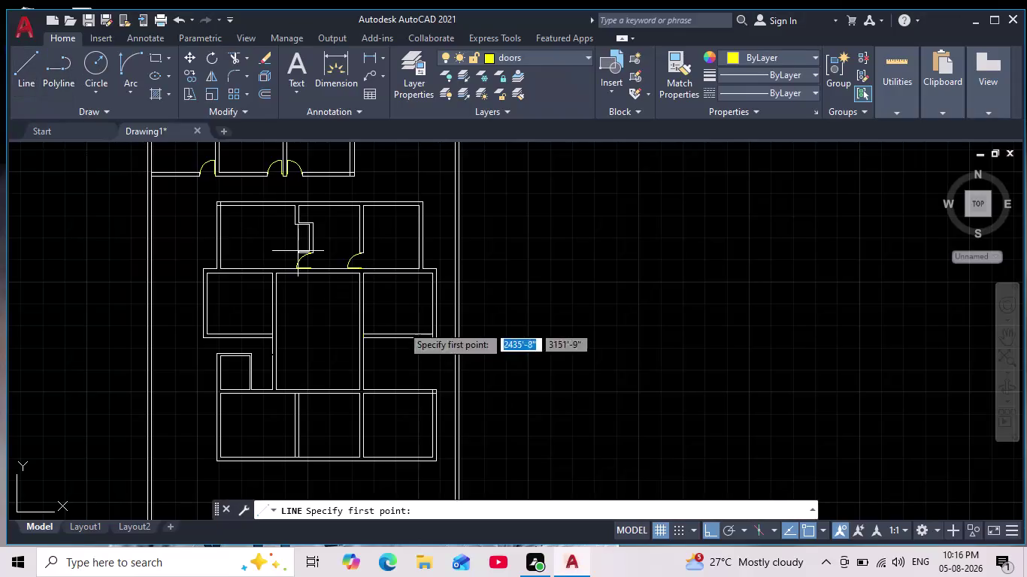
Start the yellow door leaf line at the wall edge with a length of 2.
scroll(up, 3)
middle_drag(266, 287, 318, 287)
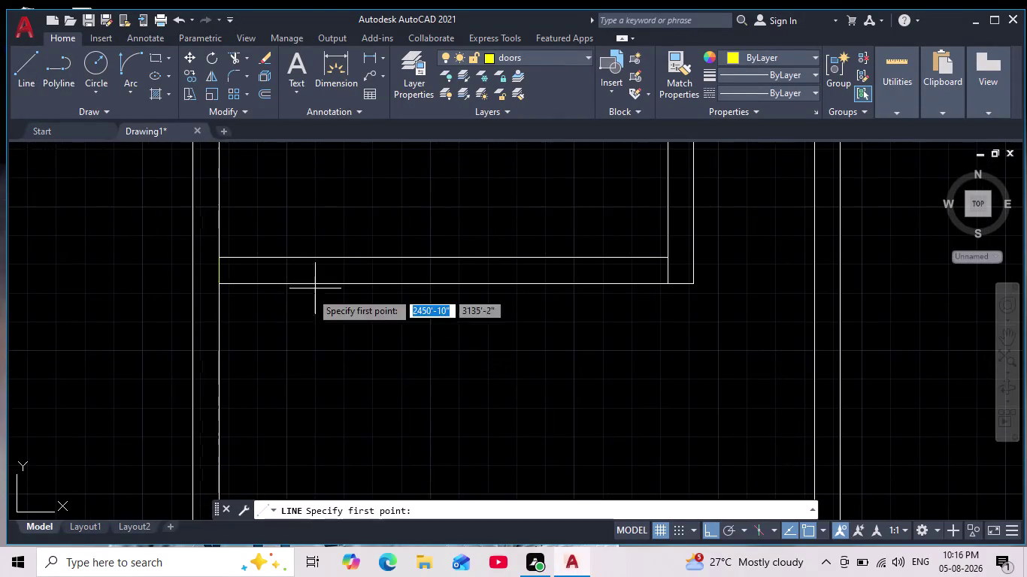
scroll(up, 3)
middle_drag(200, 272, 345, 344)
click(235, 271)
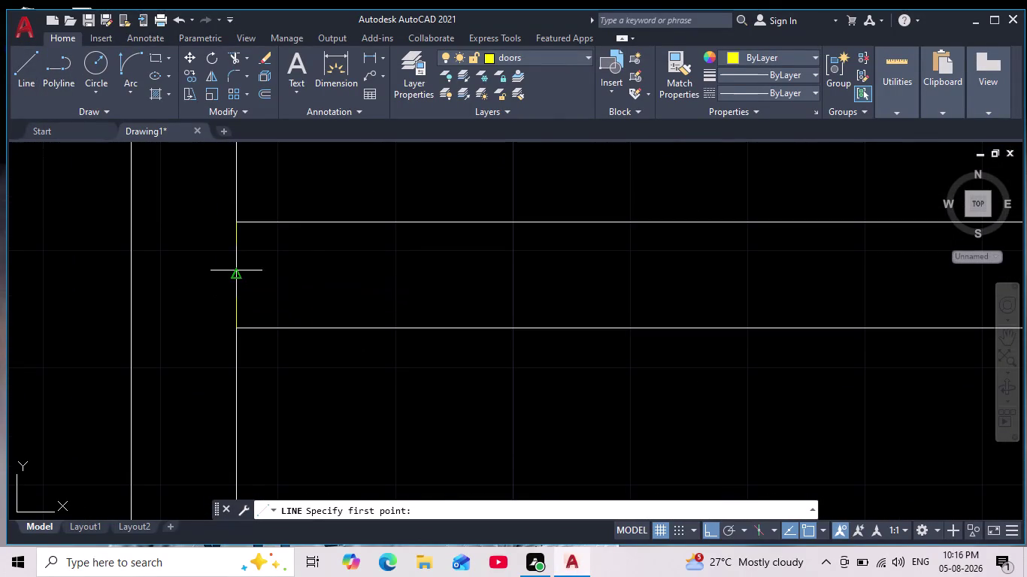
key(2)
key(Return)
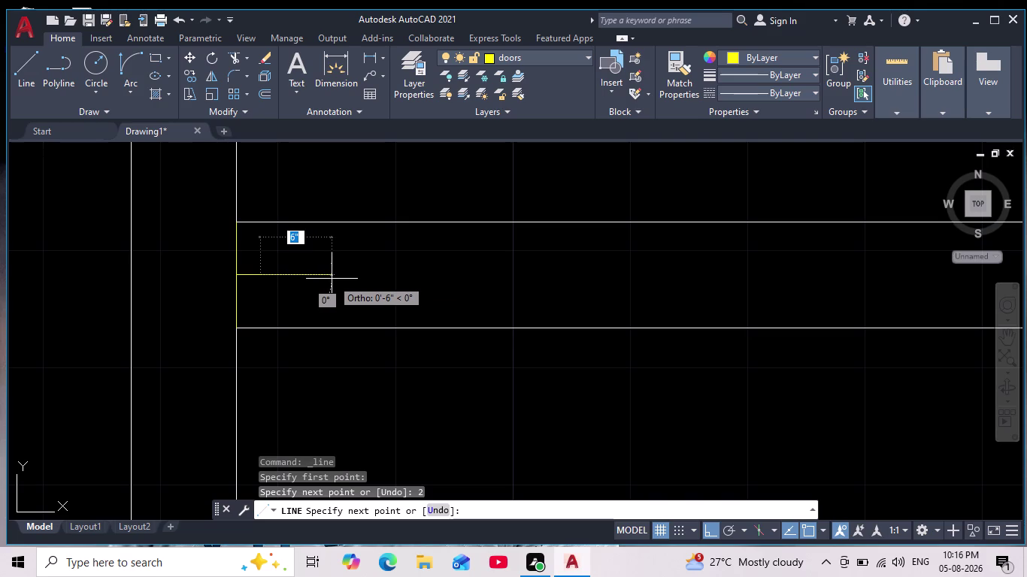
Continue the leaf line with lengths 2'8" and 2, then end the line.
scroll(down, 3)
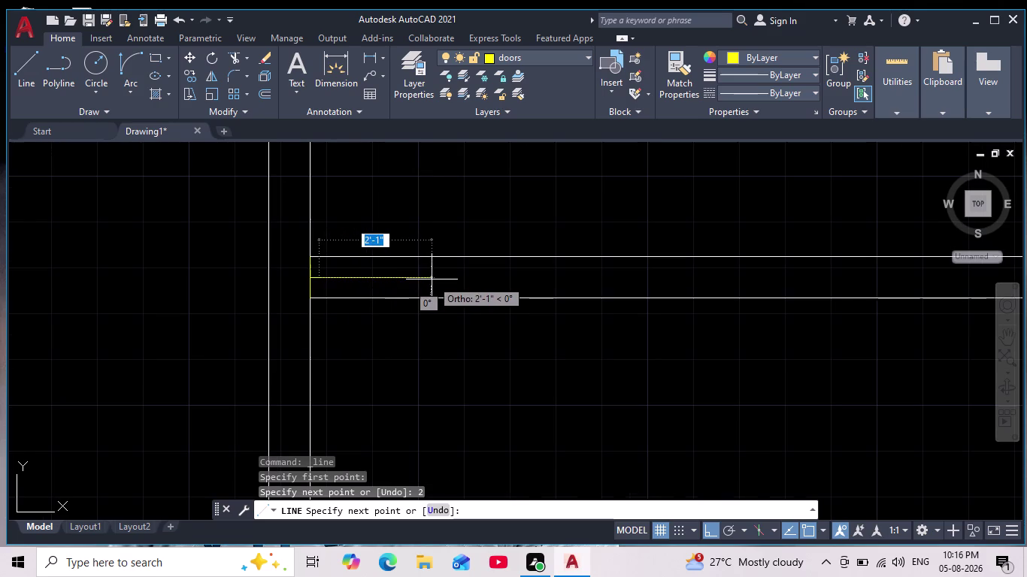
scroll(down, 3)
scroll(down, 3)
middle_drag(436, 286, 443, 318)
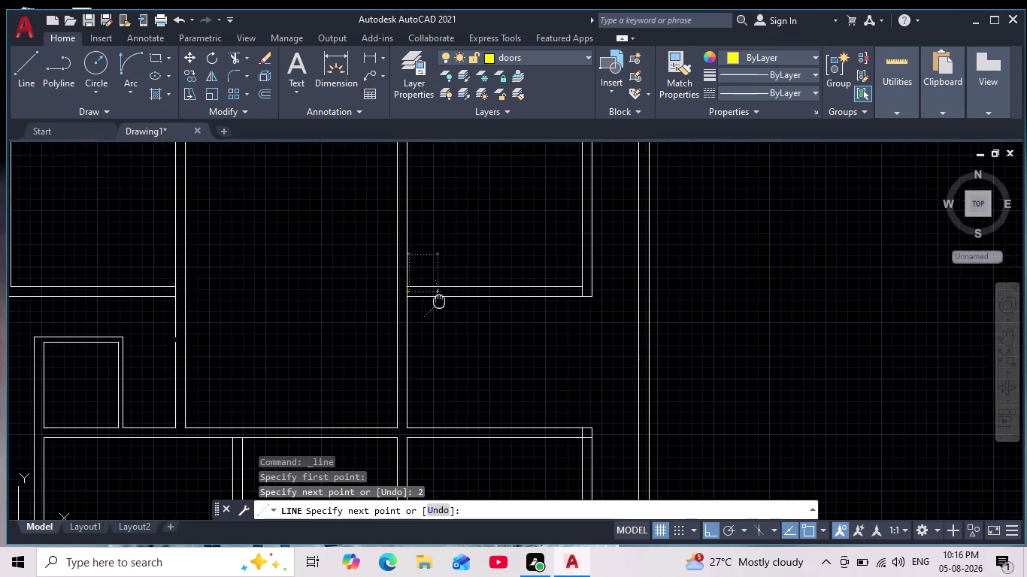
middle_drag(444, 318, 475, 373)
scroll(down, 3)
scroll(up, 3)
middle_drag(480, 367, 457, 340)
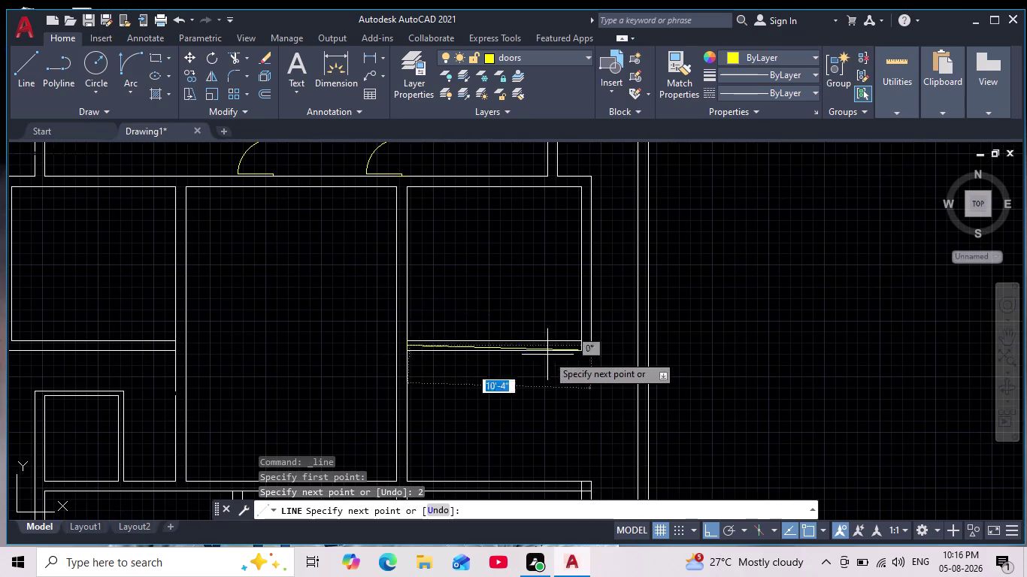
scroll(up, 3)
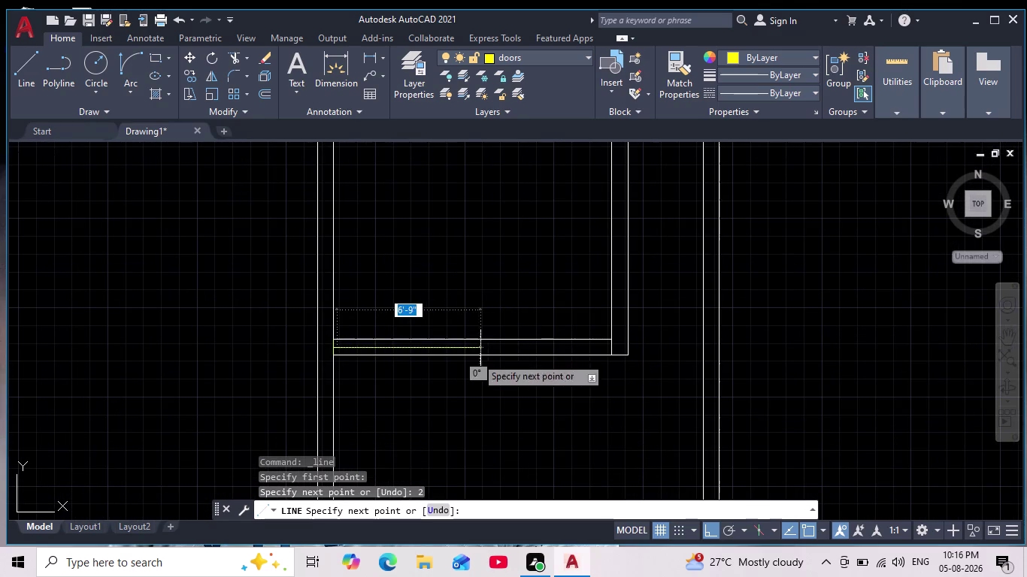
scroll(up, 3)
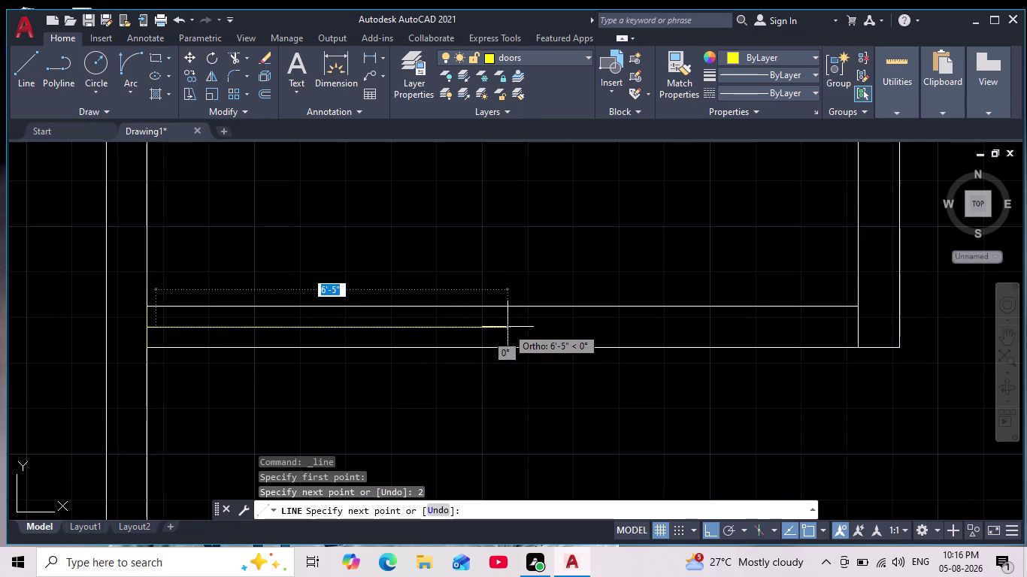
text(2)
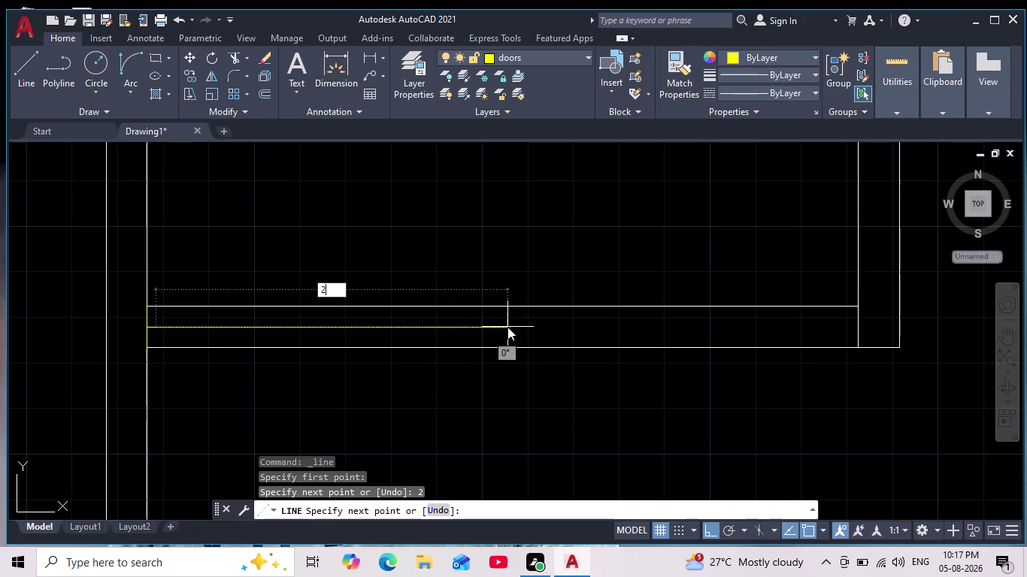
text('8")
key(Return)
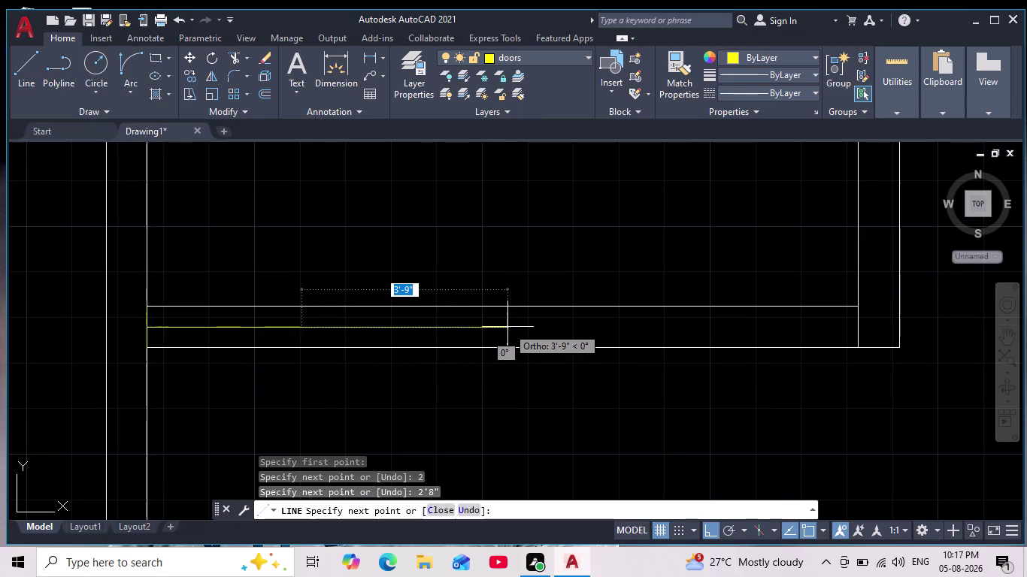
key(2)
key(Return)
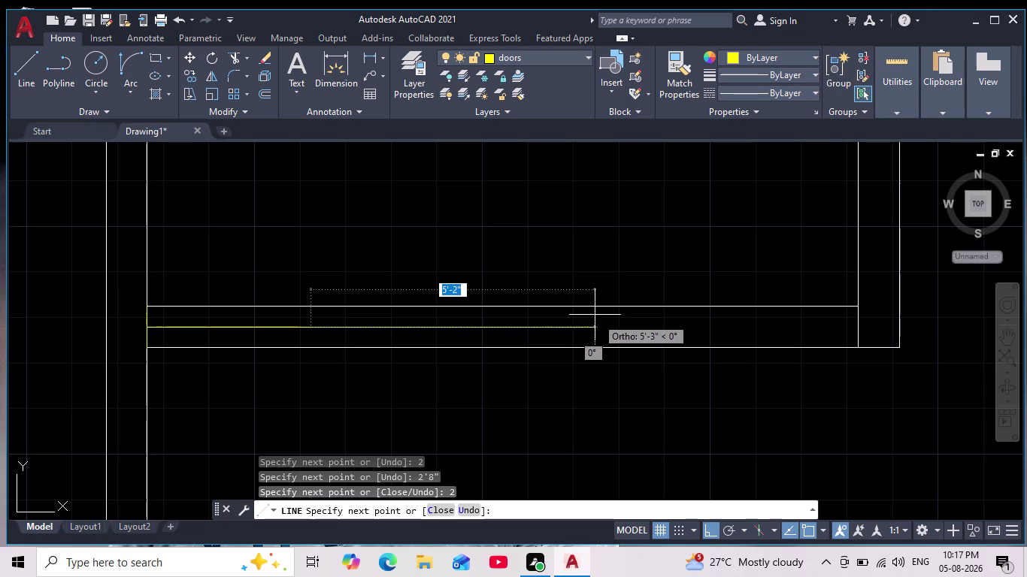
key(Escape)
scroll(up, 3)
middle_drag(218, 320, 392, 289)
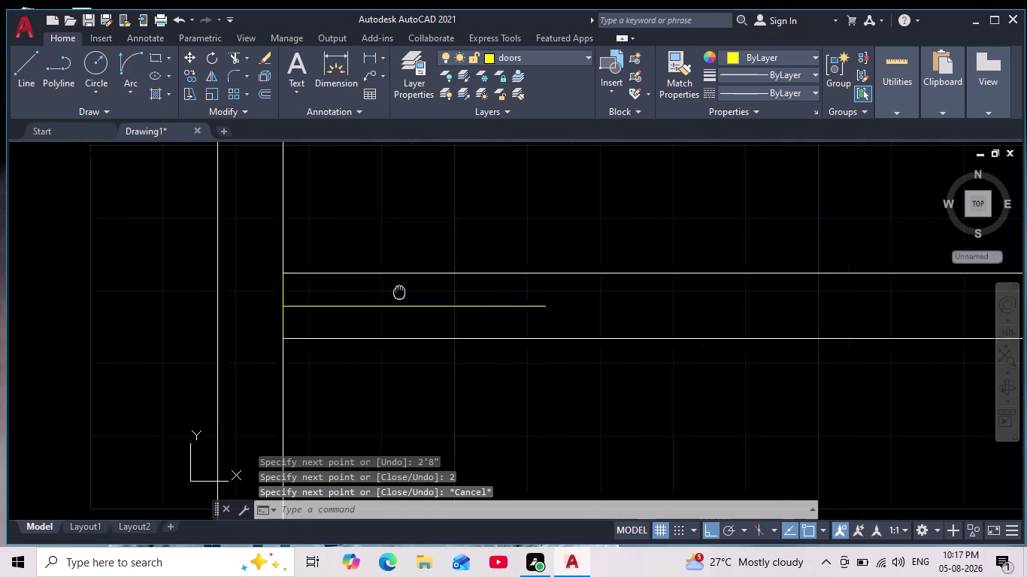
middle_drag(392, 289, 450, 303)
Rotate the door leaf line 90° about its left end so it stands upright.
click(439, 319)
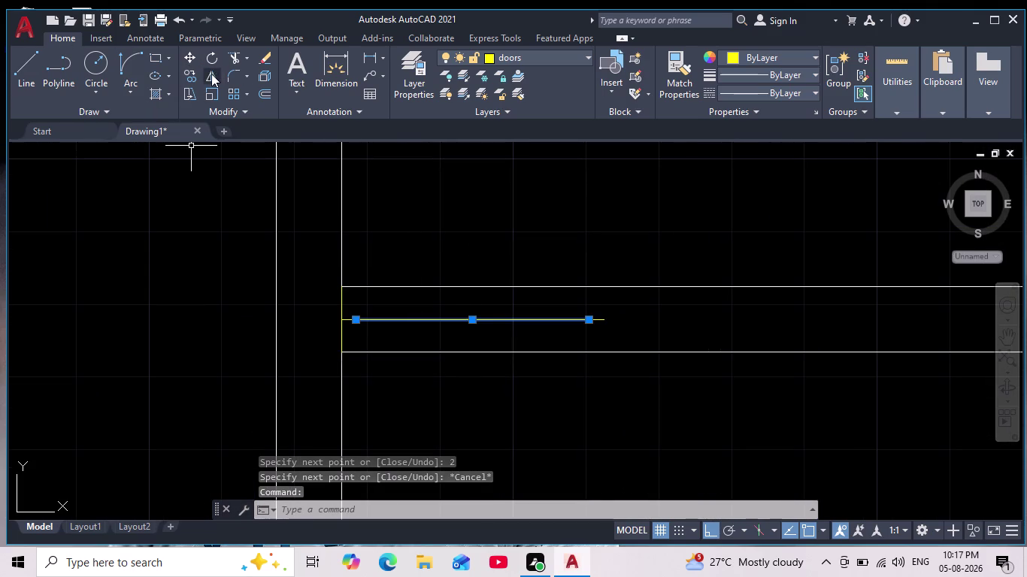
click(212, 50)
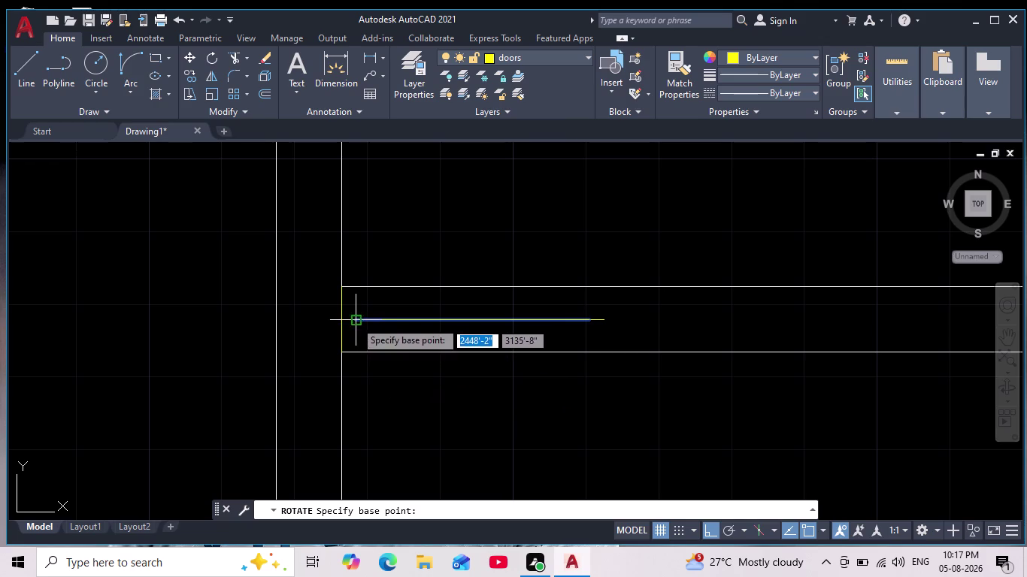
click(355, 321)
click(384, 206)
scroll(down, 3)
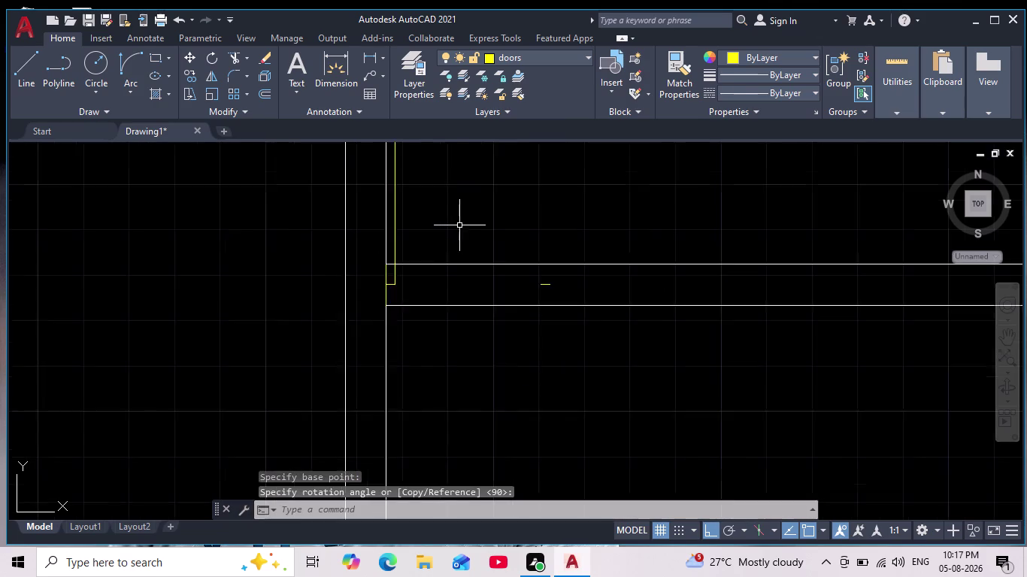
scroll(down, 3)
middle_drag(460, 234, 415, 288)
scroll(up, 3)
middle_drag(426, 286, 427, 324)
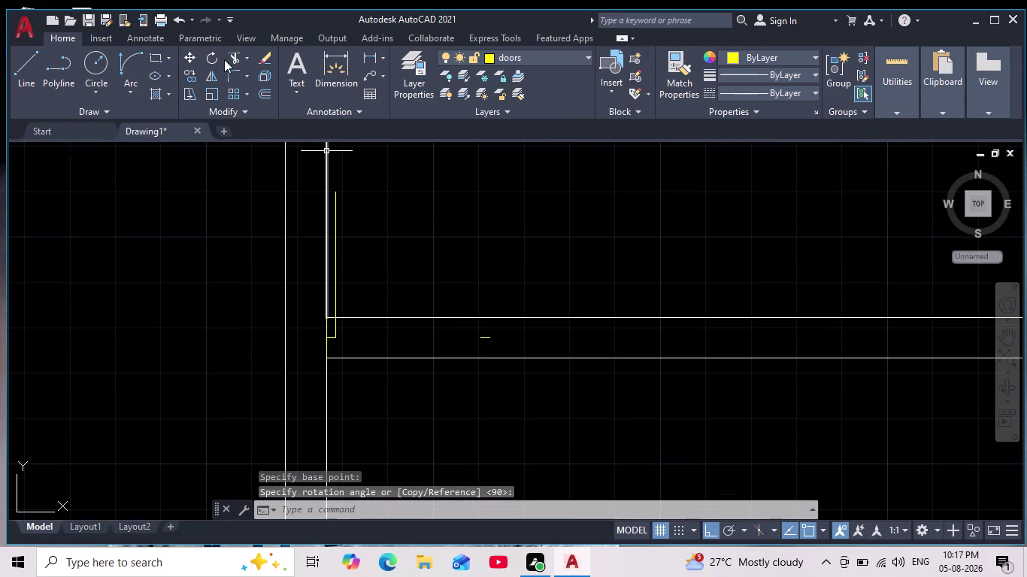
Draw the swing arc from the leaf top to the opening's far jamb.
click(129, 64)
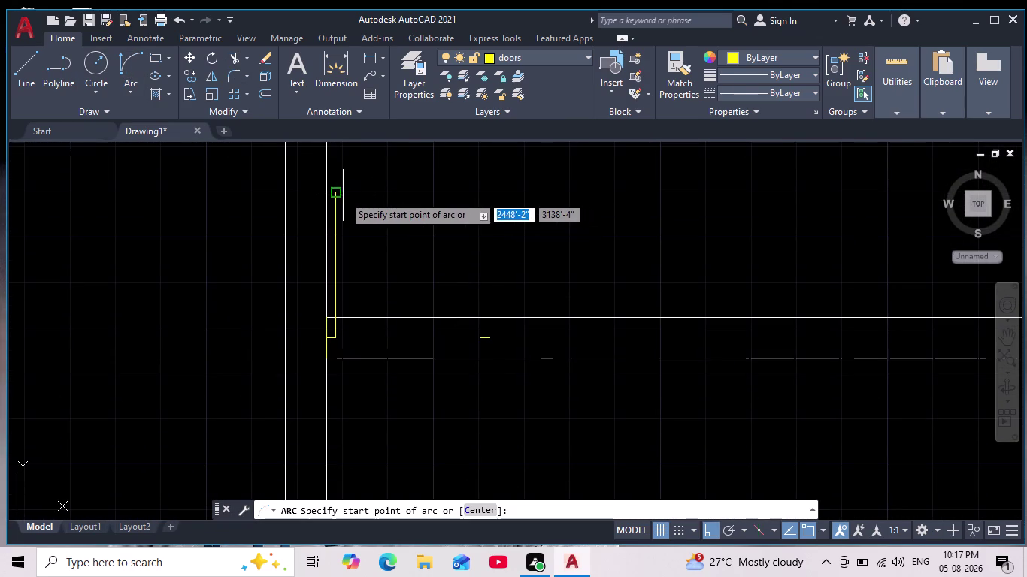
click(338, 193)
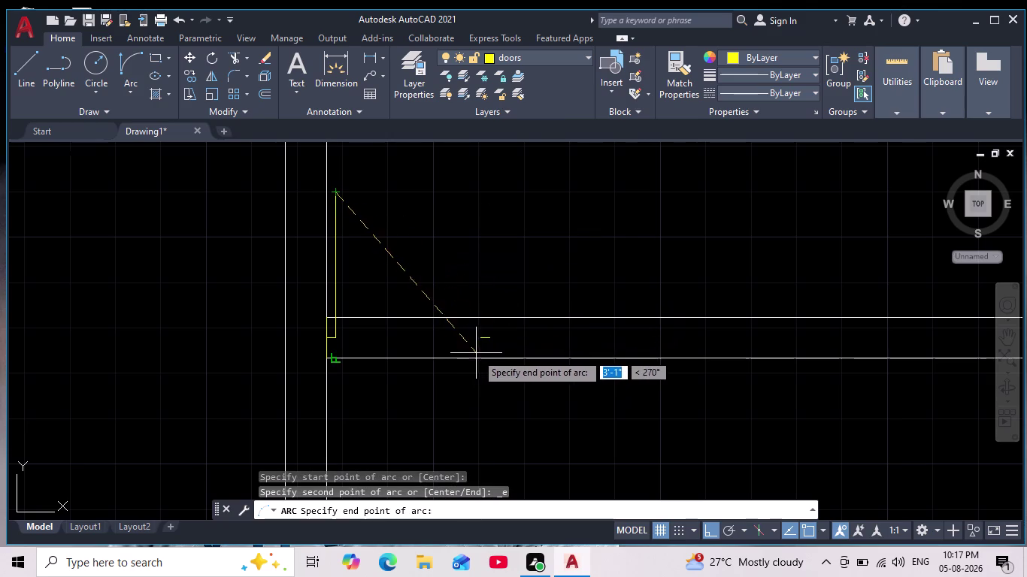
click(484, 339)
click(541, 268)
scroll(down, 3)
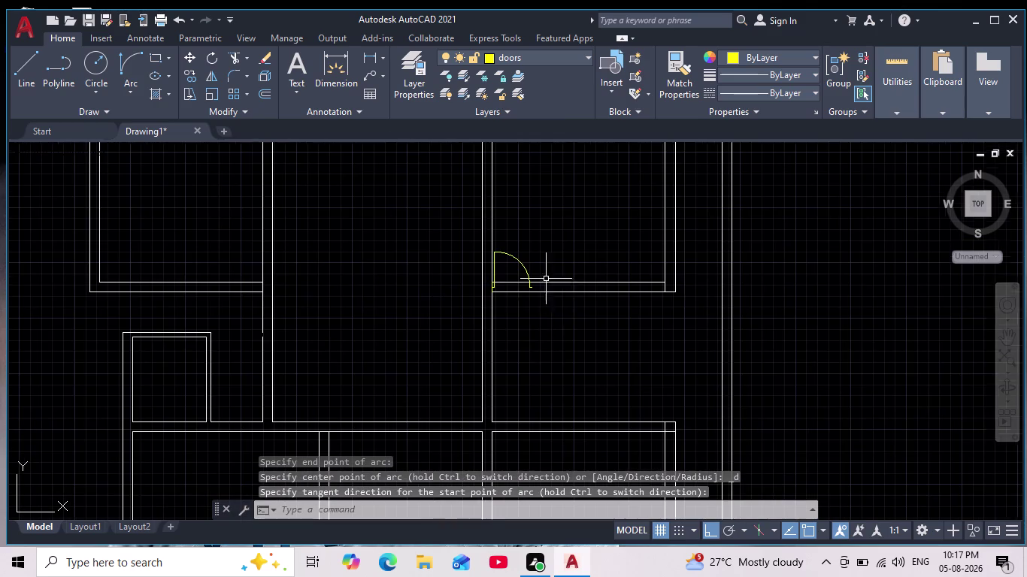
middle_drag(526, 314, 480, 325)
scroll(up, 3)
middle_drag(480, 319, 478, 331)
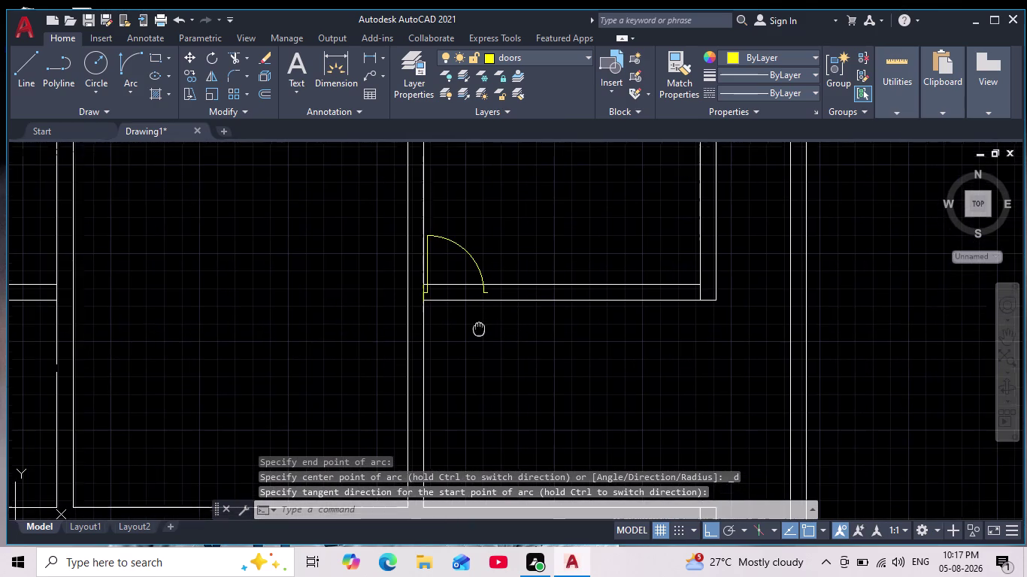
middle_drag(478, 331, 475, 342)
scroll(down, 3)
key(Escape)
key(Escape)
scroll(up, 3)
middle_drag(485, 328, 482, 333)
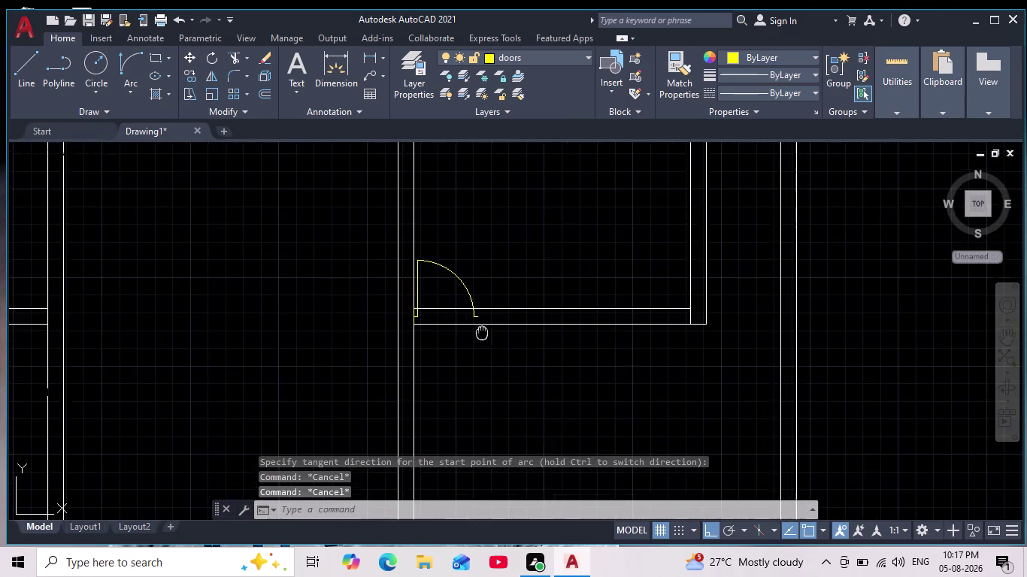
middle_drag(482, 333, 467, 353)
Make layer 0 current and draw a jamb line across the wall at the arc's end.
click(34, 65)
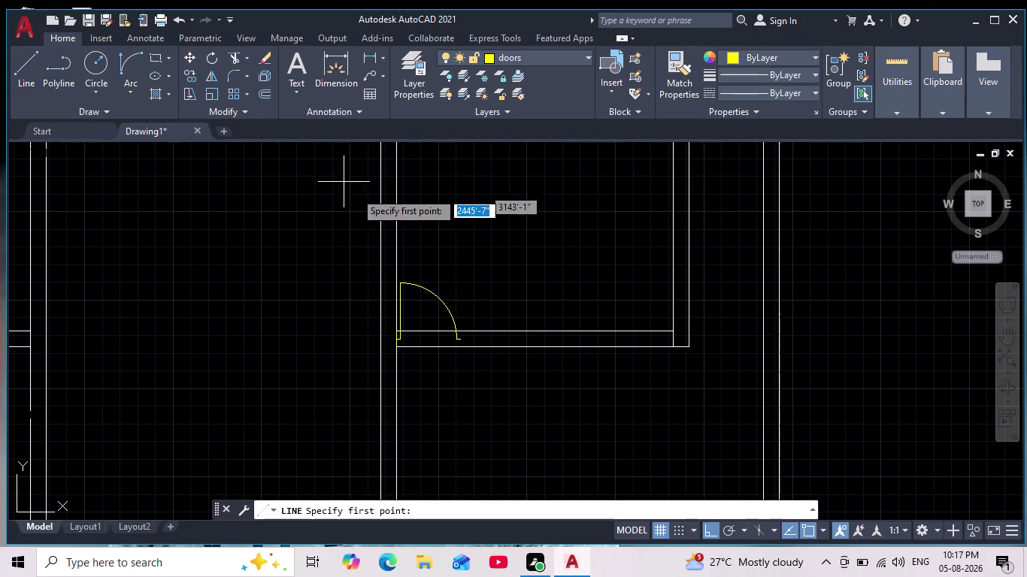
click(533, 56)
click(520, 77)
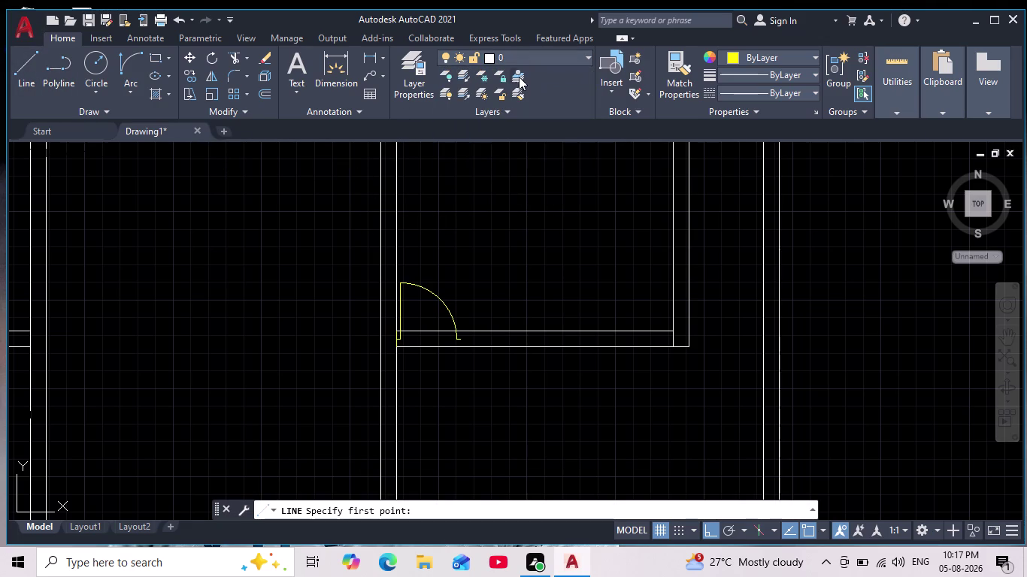
drag(22, 66, 30, 70)
scroll(up, 3)
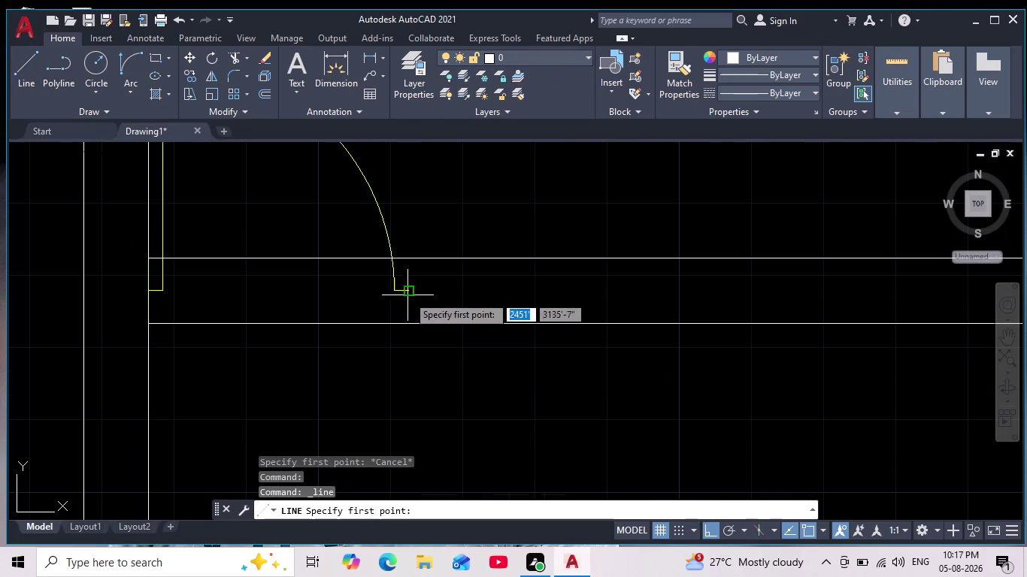
click(411, 261)
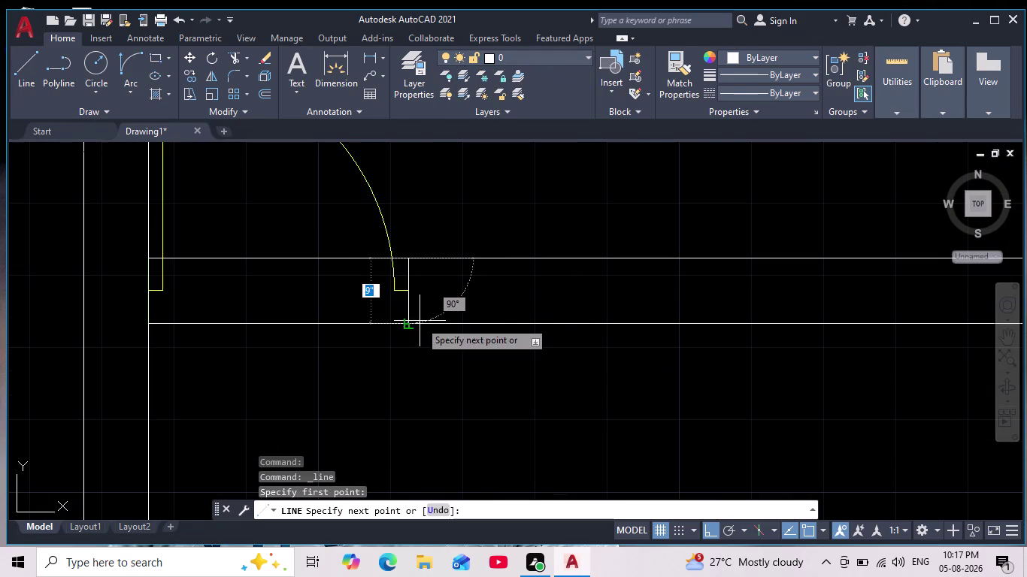
click(414, 322)
key(space)
scroll(down, 3)
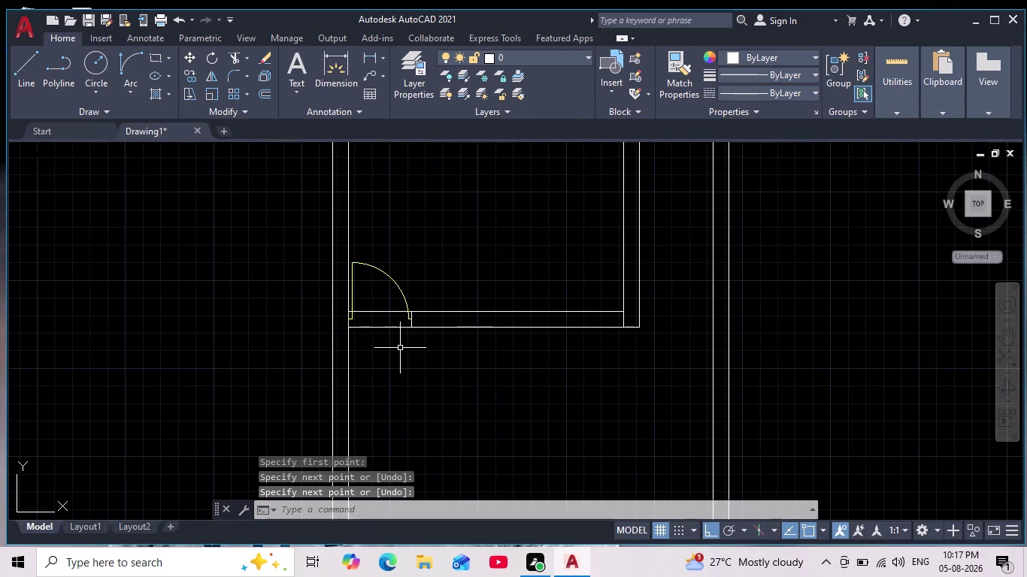
middle_drag(404, 349, 438, 341)
Trim away the wall lines inside the door opening.
click(230, 60)
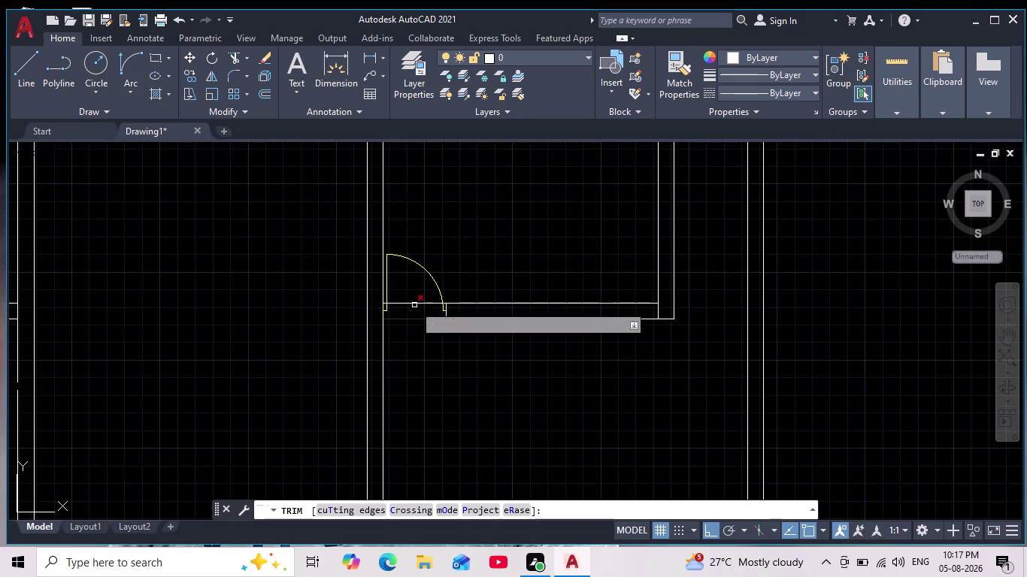
drag(409, 297, 414, 343)
scroll(up, 3)
scroll(up, 3)
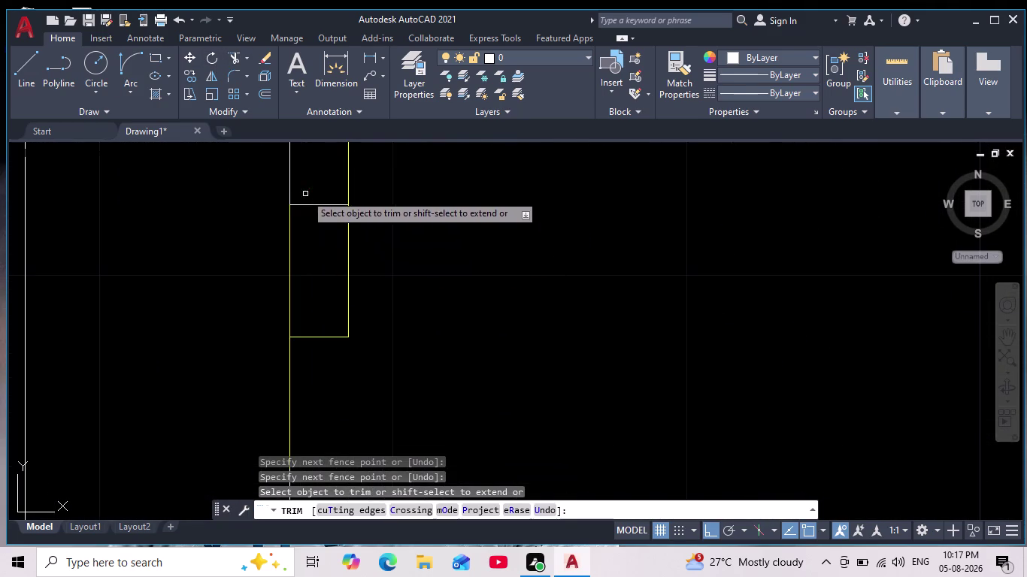
drag(306, 193, 315, 232)
scroll(down, 3)
scroll(up, 3)
middle_drag(411, 237, 410, 344)
scroll(up, 3)
drag(383, 222, 375, 289)
scroll(down, 3)
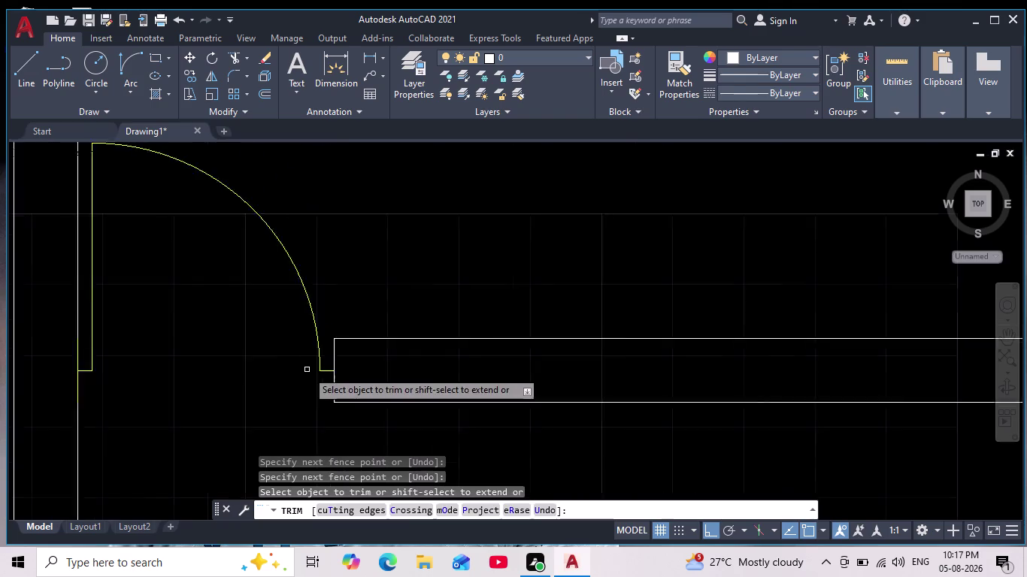
scroll(down, 3)
key(Escape)
key(Escape)
scroll(down, 3)
middle_drag(379, 345, 421, 336)
middle_drag(391, 372, 471, 351)
scroll(down, 3)
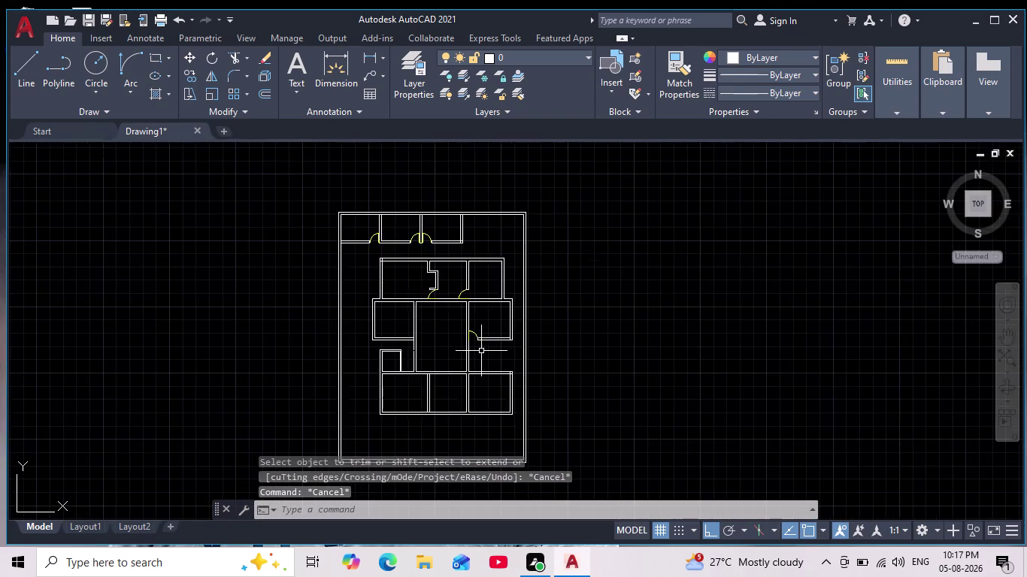
Draw a short vertical guide line at the right-hand room's door opening.
scroll(up, 3)
middle_drag(480, 351, 451, 362)
scroll(up, 3)
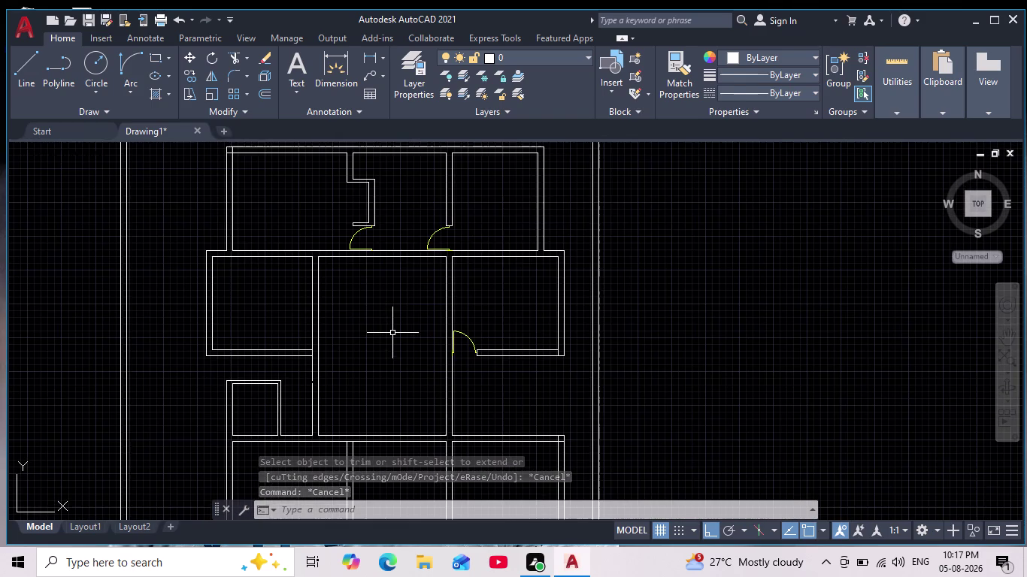
middle_drag(388, 330, 380, 302)
scroll(down, 3)
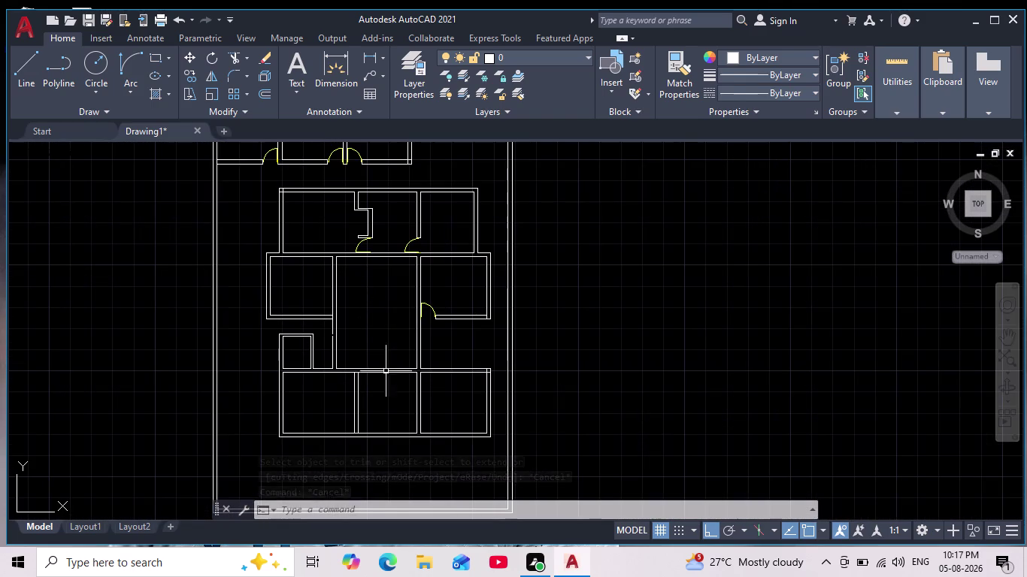
middle_drag(396, 395, 391, 390)
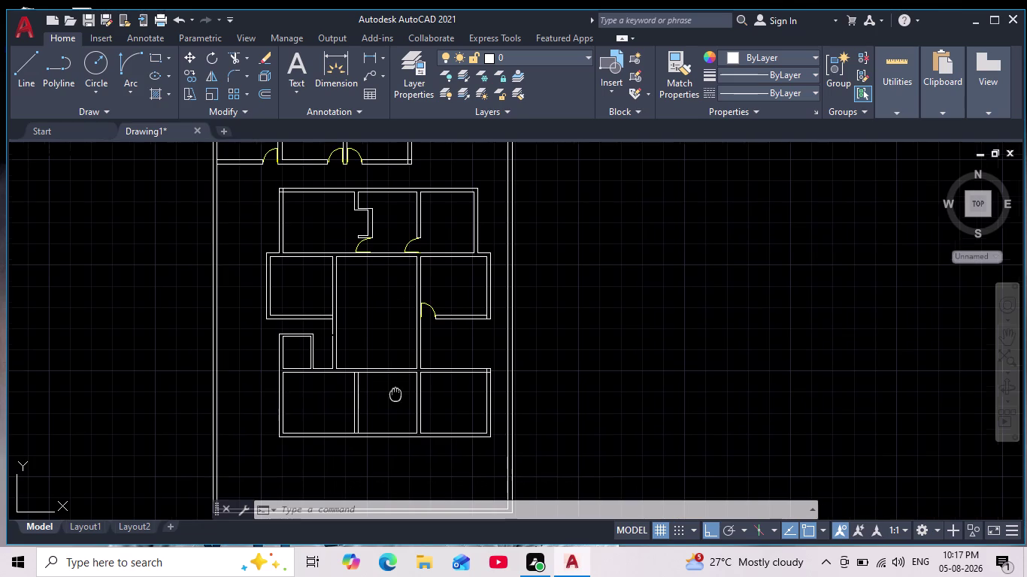
middle_drag(391, 390, 385, 380)
scroll(up, 3)
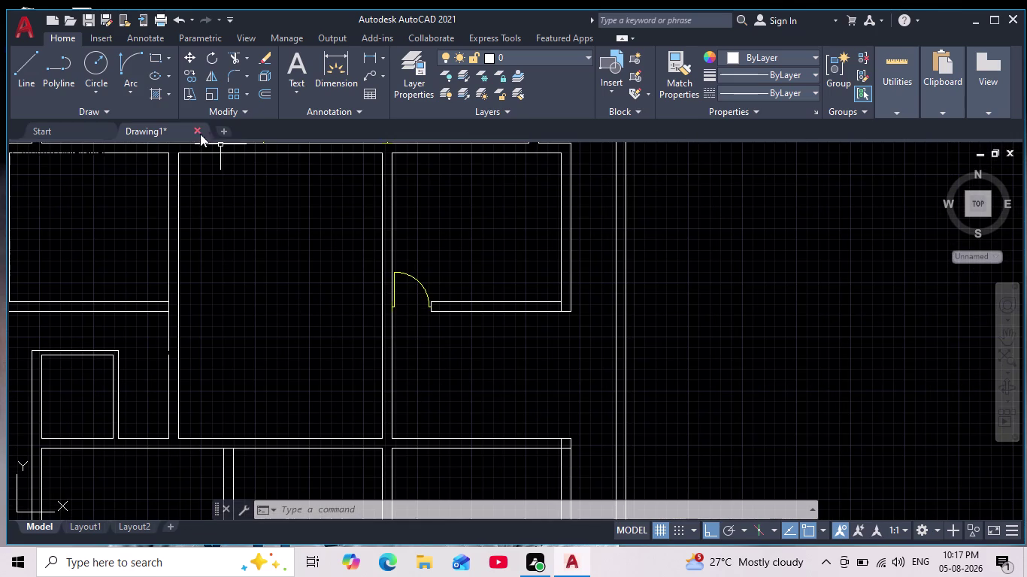
drag(25, 70, 34, 70)
middle_drag(452, 387, 423, 282)
scroll(up, 3)
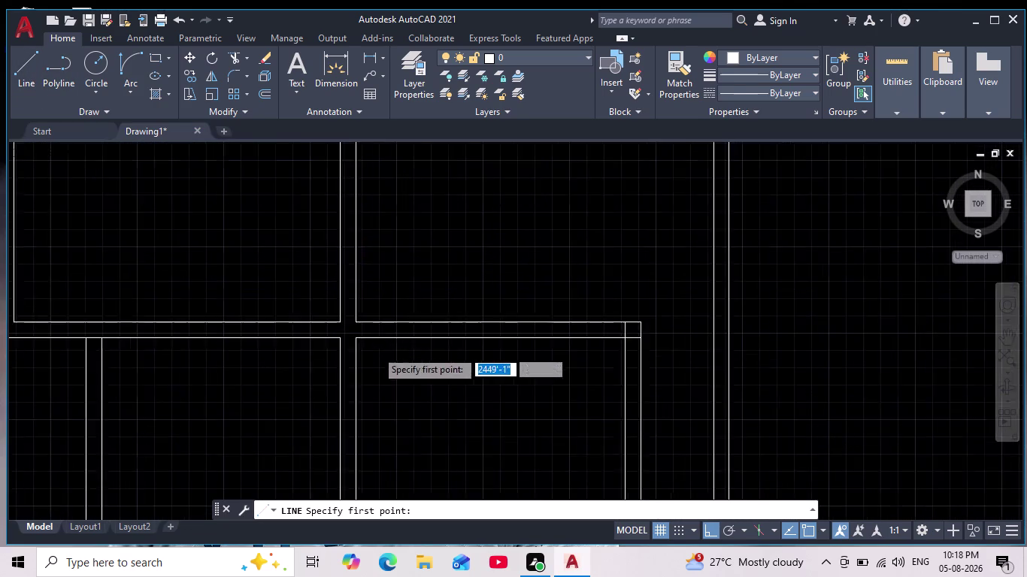
scroll(up, 3)
click(324, 283)
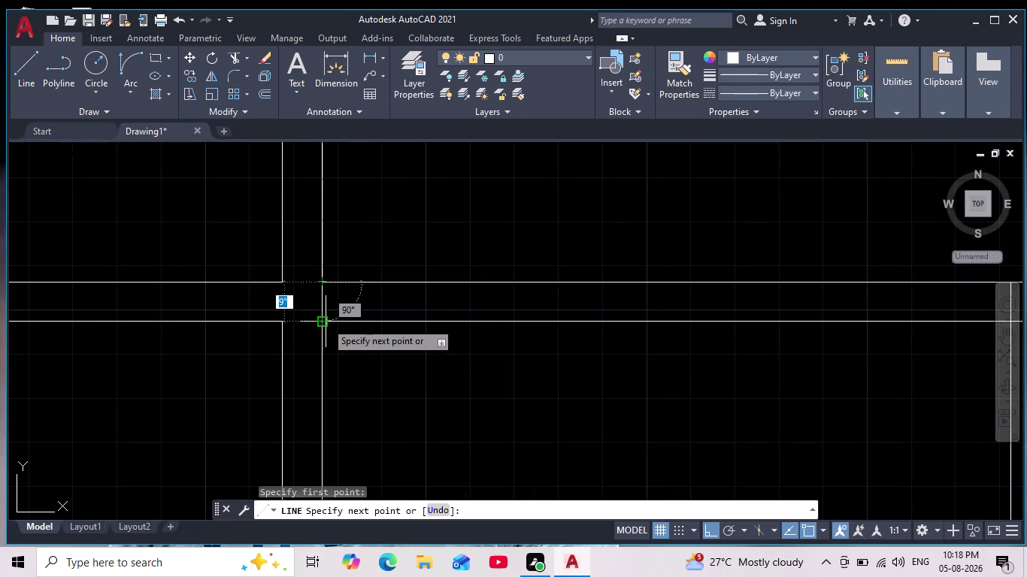
click(326, 322)
key(space)
Window-select the door leaf and swing arc.
scroll(down, 3)
middle_drag(347, 320, 350, 361)
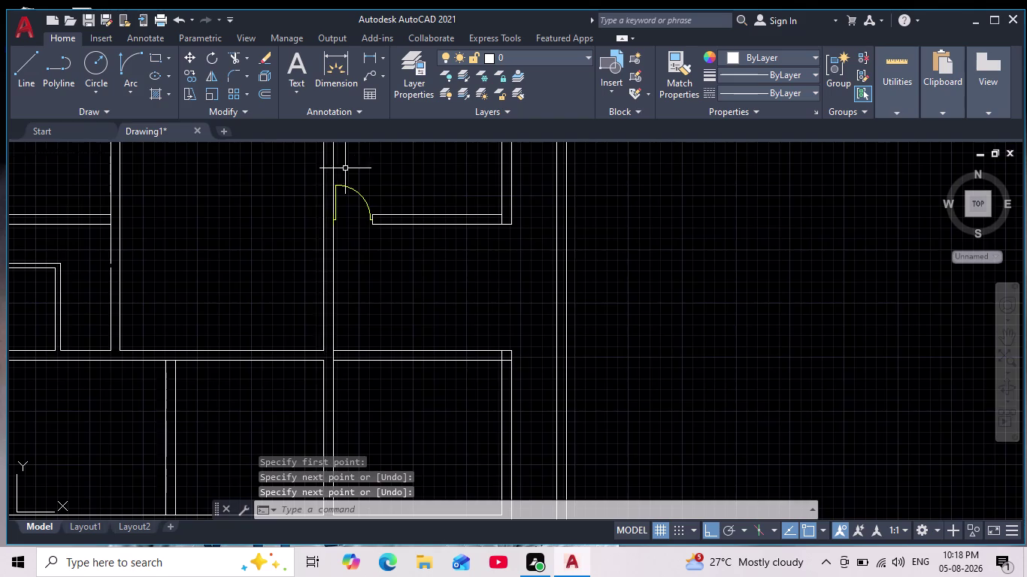
scroll(up, 3)
middle_drag(325, 197, 329, 221)
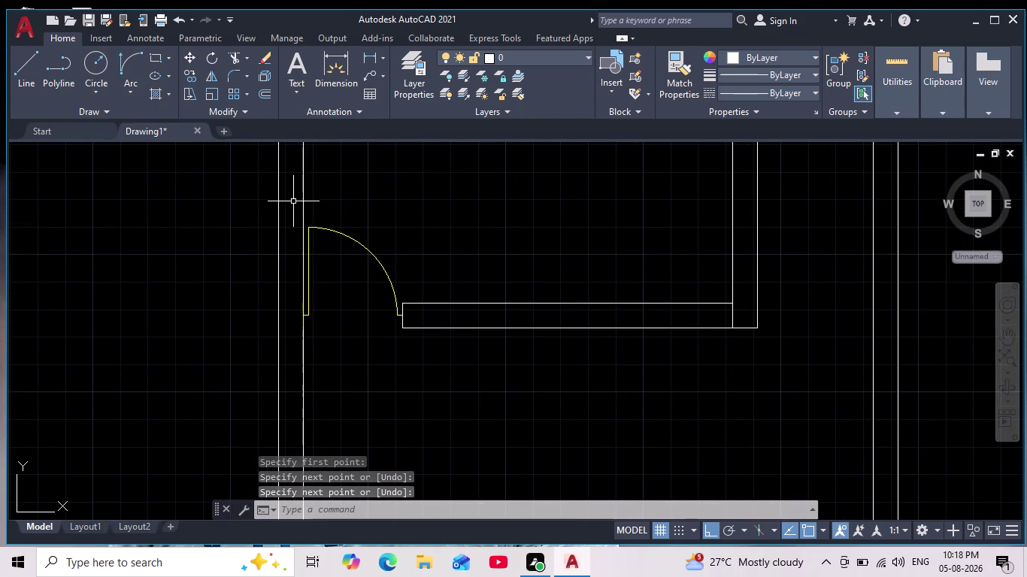
click(293, 201)
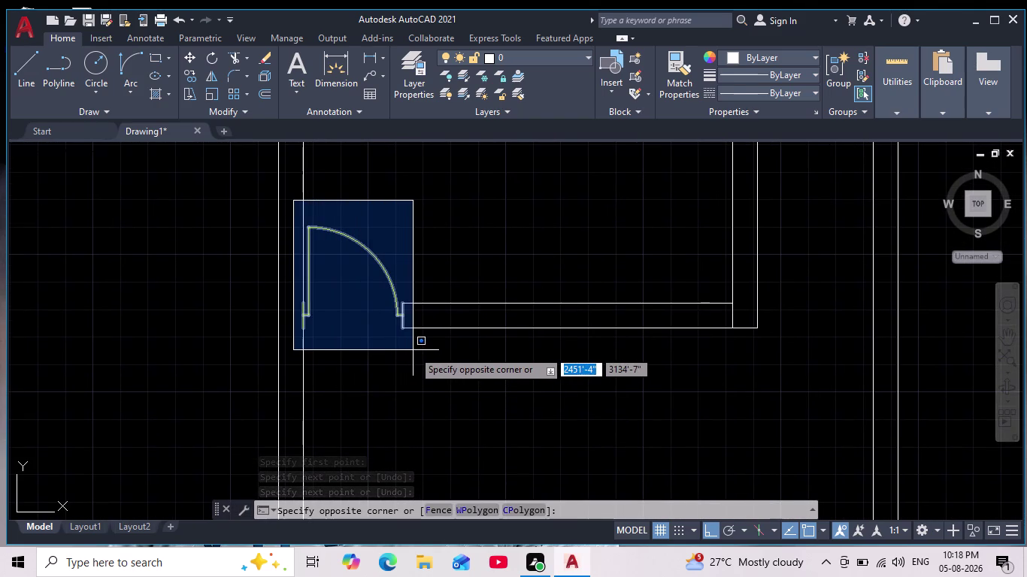
click(413, 349)
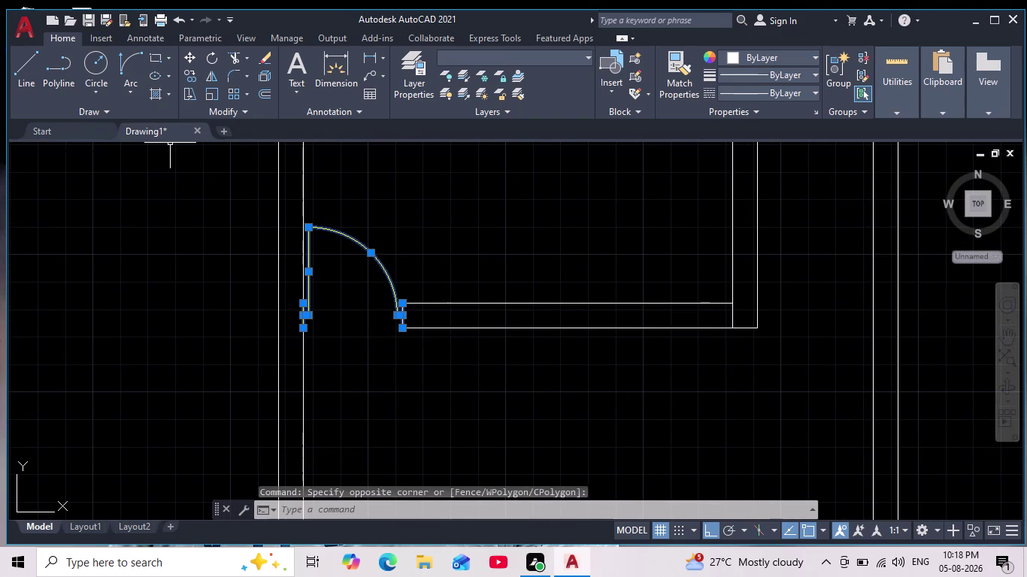
scroll(down, 3)
middle_drag(183, 175, 335, 238)
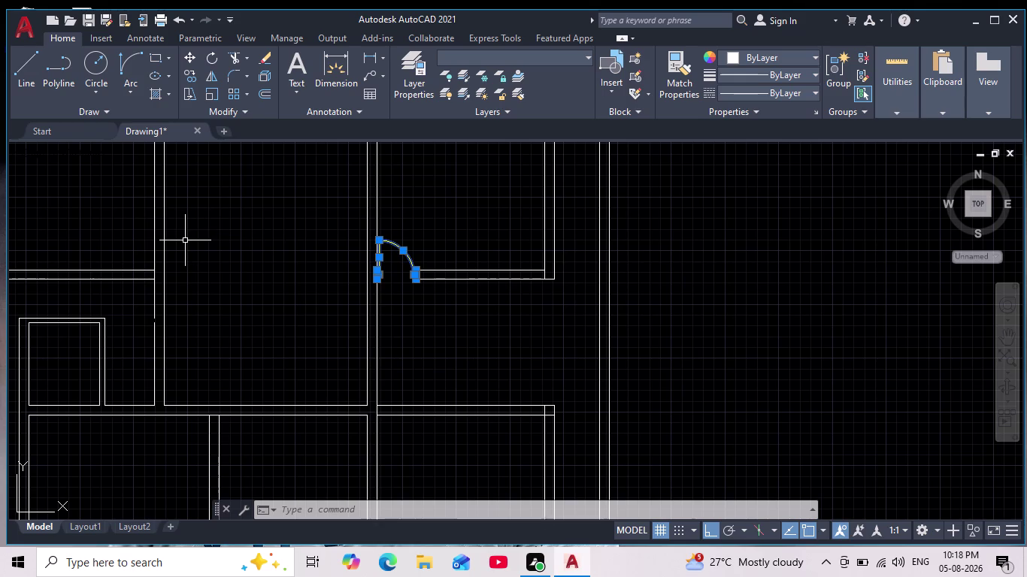
scroll(up, 3)
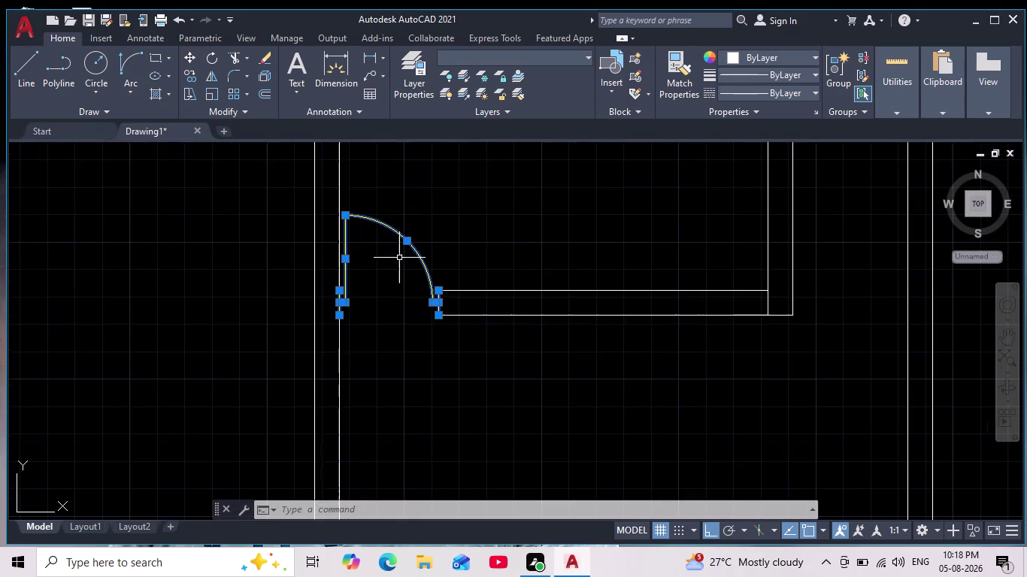
scroll(up, 3)
scroll(up, 3)
scroll(down, 3)
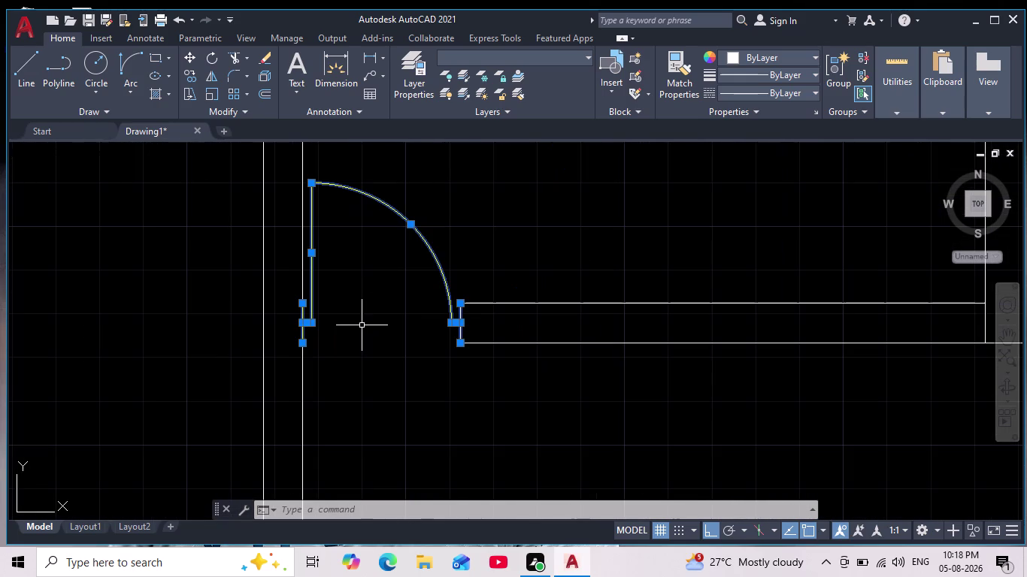
key(Escape)
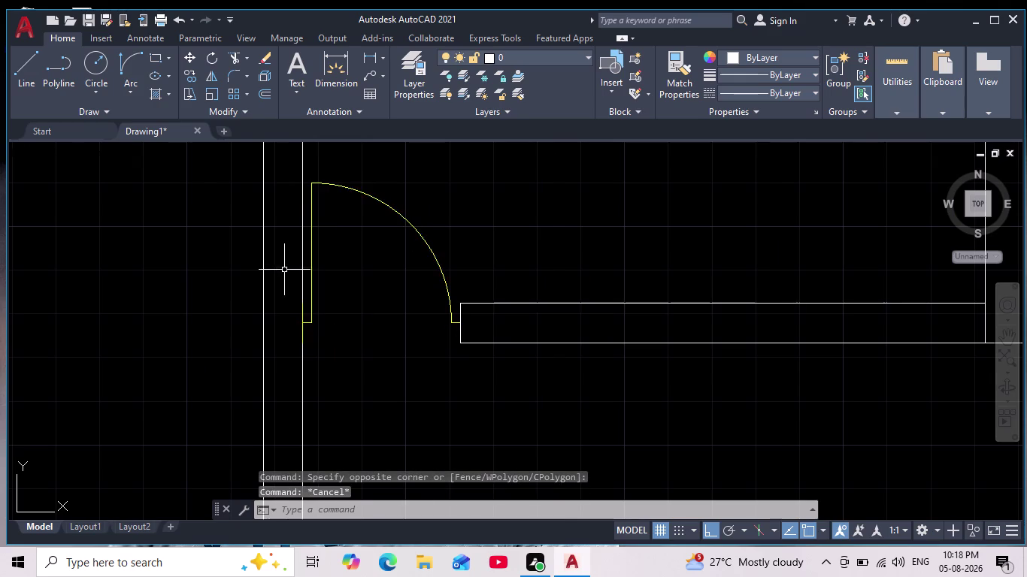
scroll(down, 3)
click(210, 190)
click(419, 336)
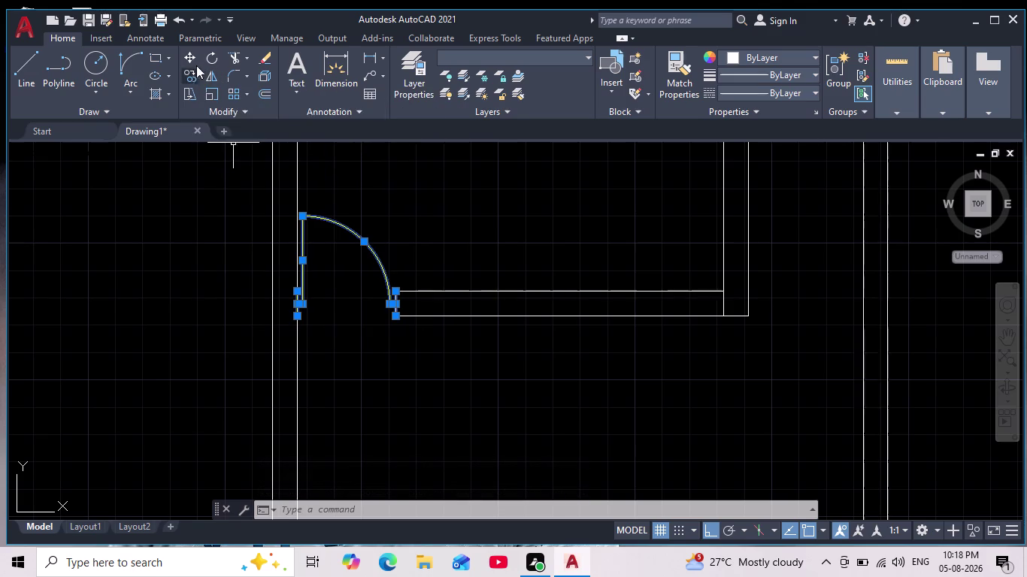
Mirror the door leaf and arc across a two-point axis, keeping the original.
click(211, 78)
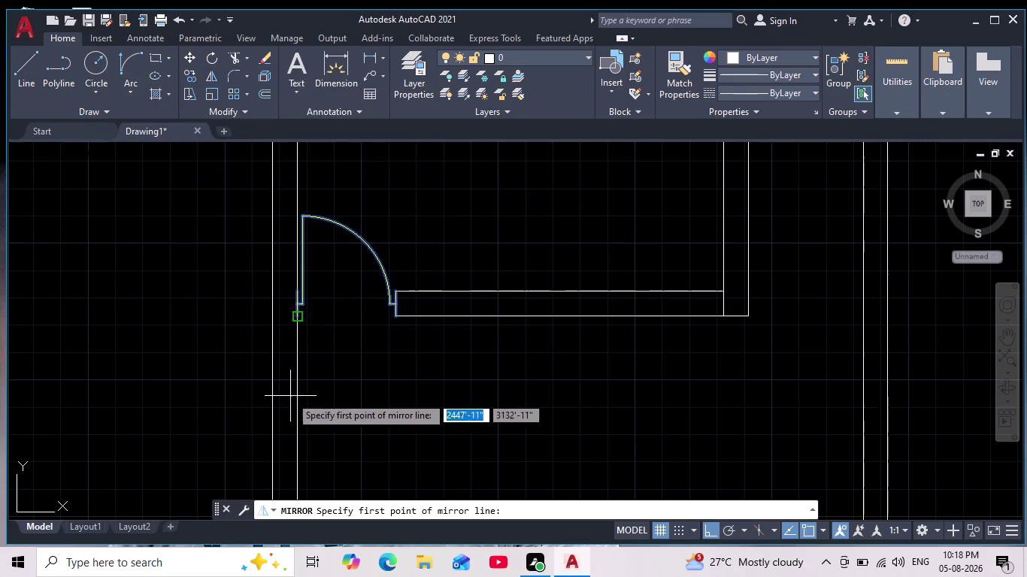
drag(231, 406, 343, 396)
click(552, 371)
scroll(down, 3)
middle_drag(553, 379, 551, 379)
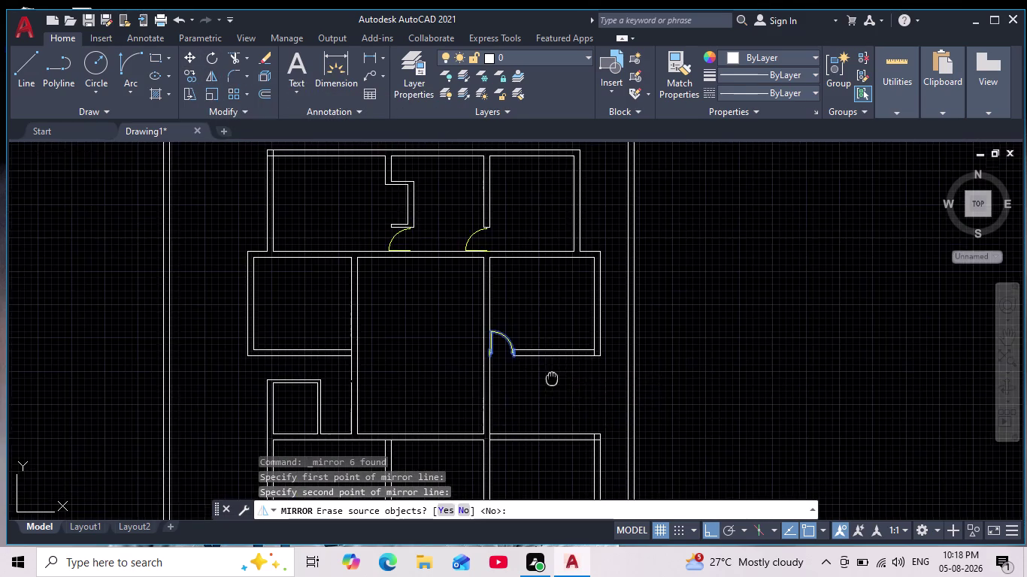
middle_drag(551, 379, 501, 309)
scroll(up, 3)
key(Return)
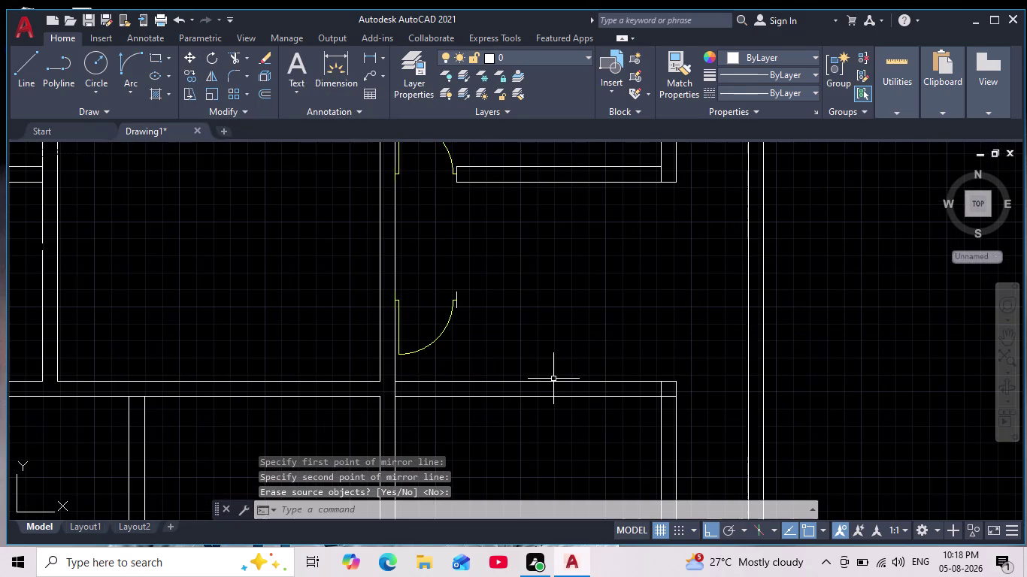
Select the flipped door copy and begin moving it toward the target opening.
drag(337, 258, 363, 298)
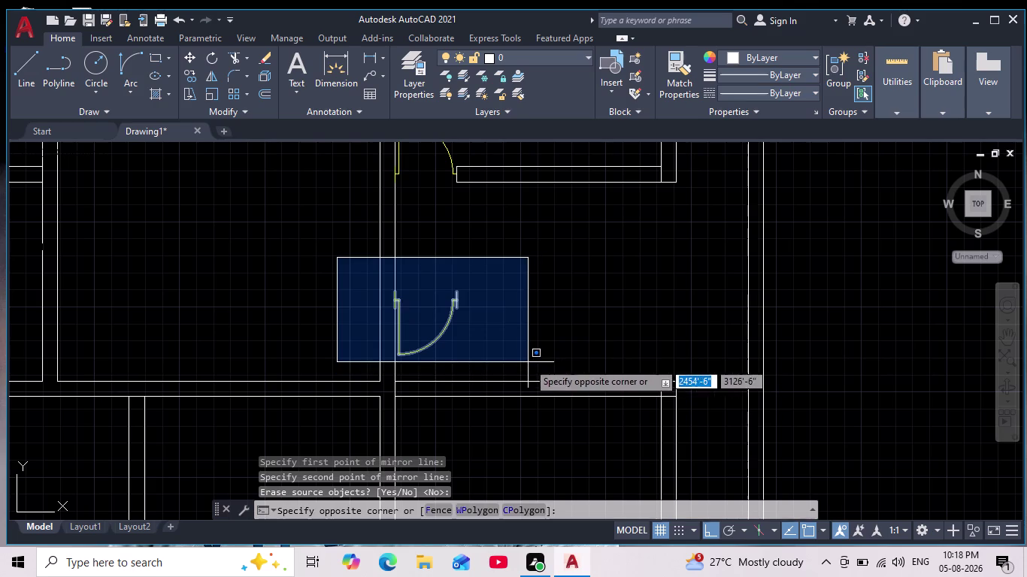
click(526, 362)
scroll(up, 3)
middle_drag(492, 310, 552, 274)
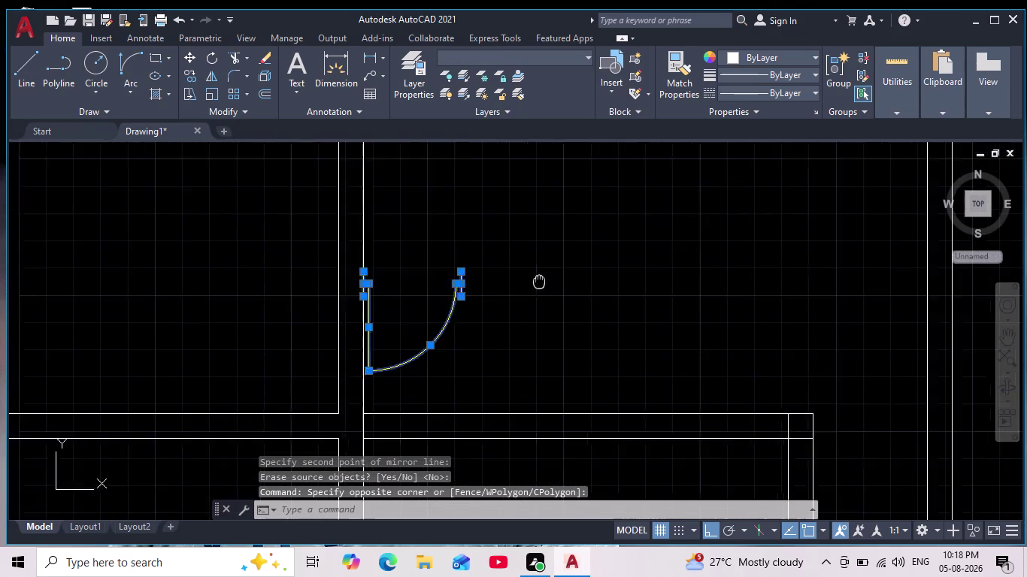
middle_drag(552, 274, 560, 271)
scroll(up, 3)
middle_drag(433, 293, 447, 296)
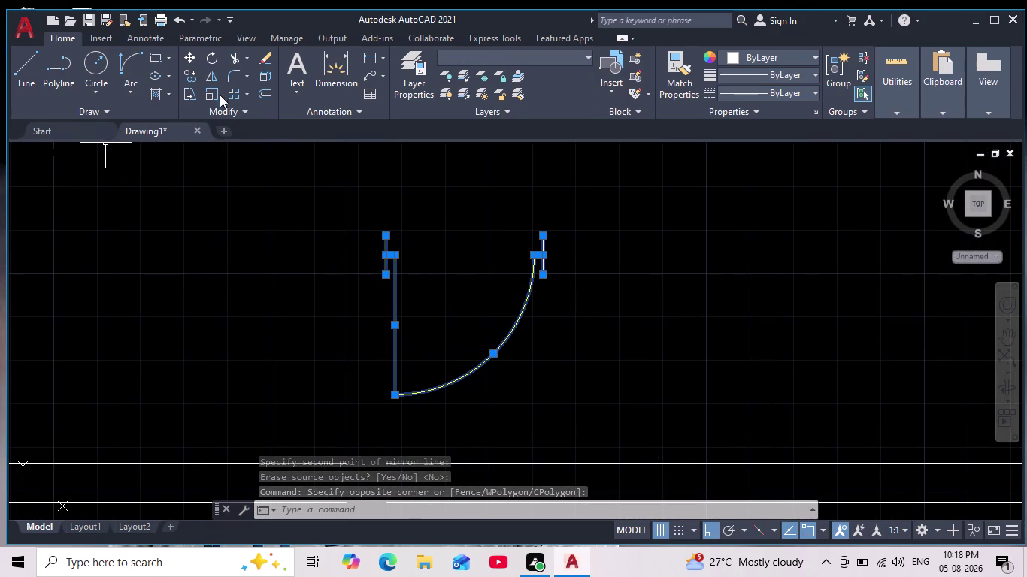
drag(188, 53, 198, 59)
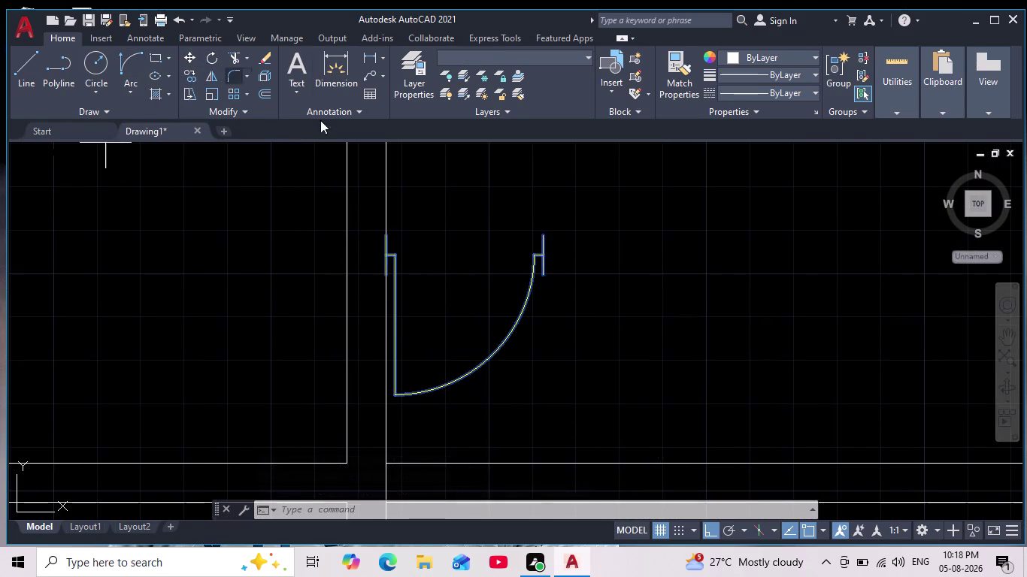
scroll(up, 3)
click(370, 307)
scroll(down, 3)
middle_drag(404, 326, 409, 228)
scroll(down, 3)
scroll(up, 3)
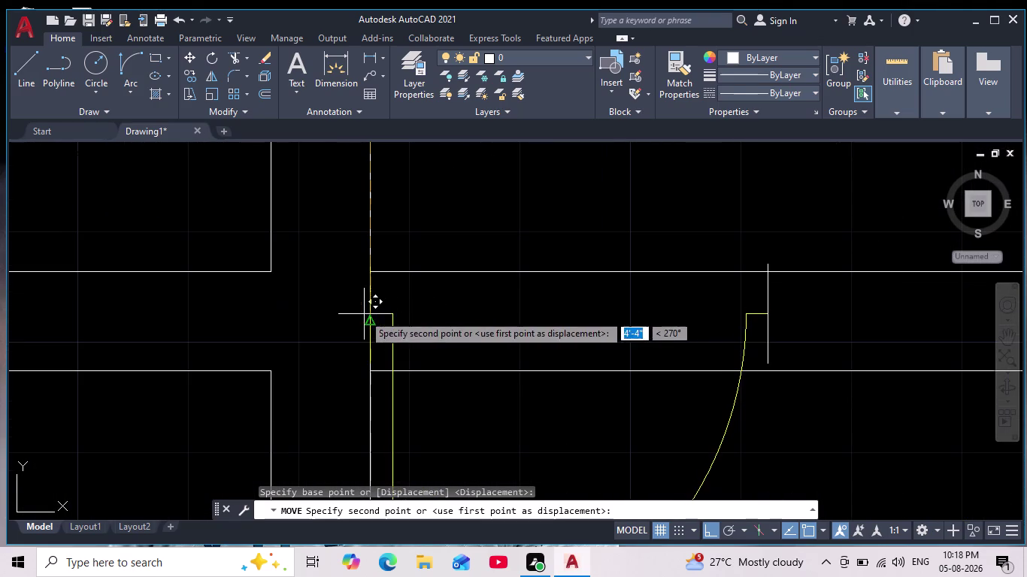
Drop the flipped door swing into the lower-right room's wall opening and begin trimming there.
click(372, 323)
key(Escape)
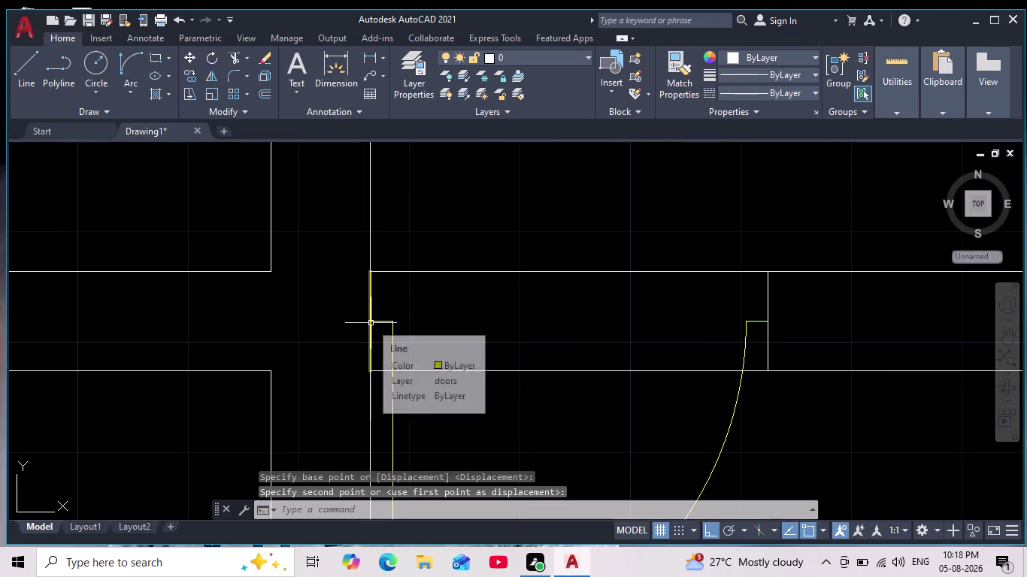
scroll(down, 3)
scroll(down, 3)
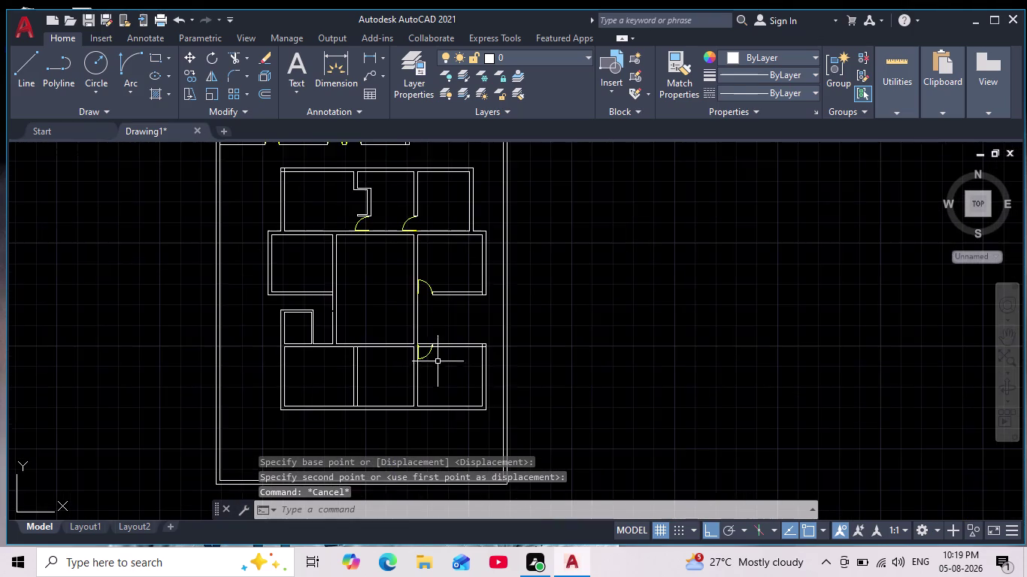
scroll(up, 3)
scroll(up, 3)
middle_drag(479, 321, 542, 281)
scroll(down, 3)
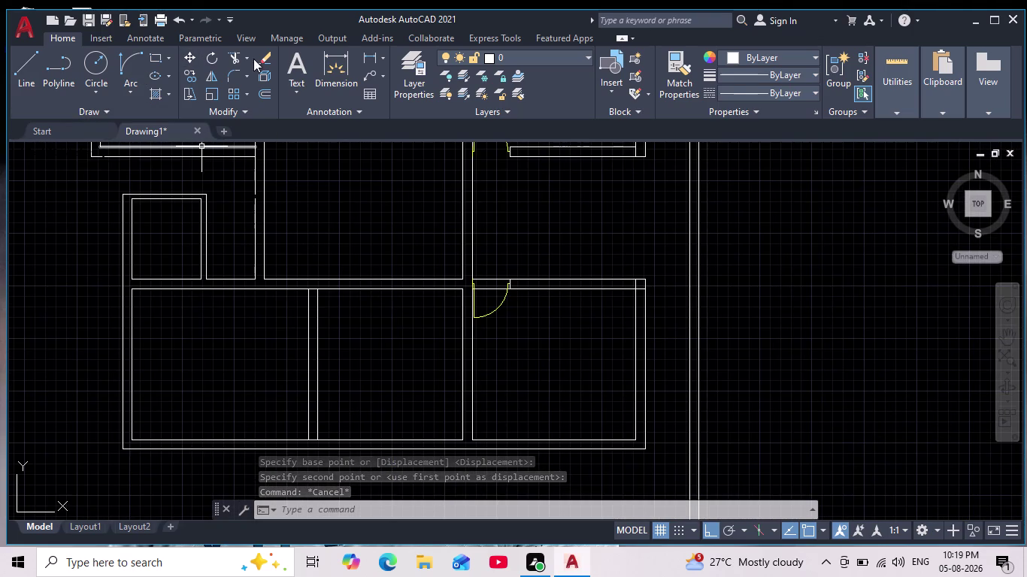
click(232, 57)
middle_drag(498, 285, 460, 324)
Fence-trim the wall lines crossing the doorway in three passes.
scroll(up, 3)
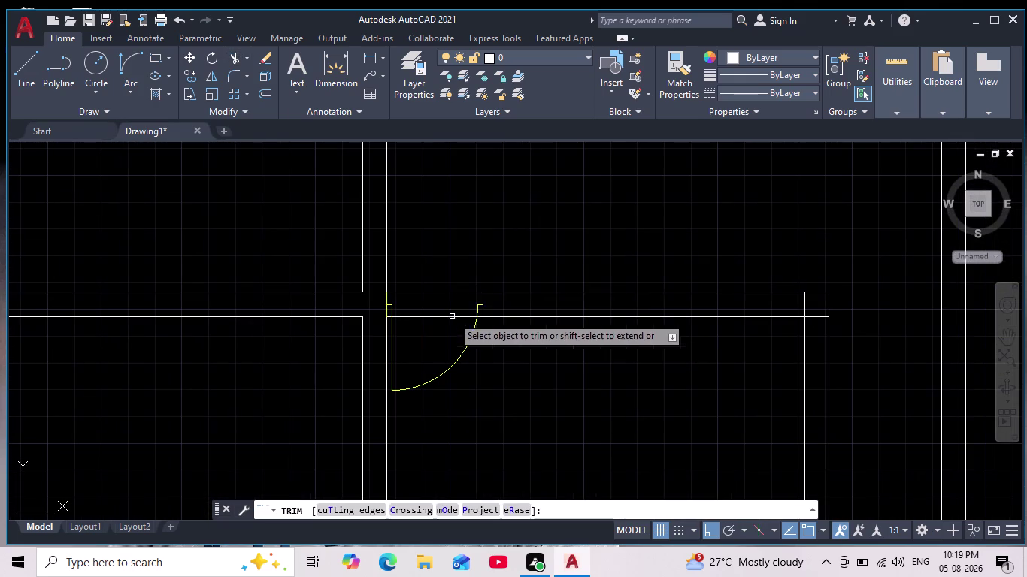
drag(436, 274, 426, 322)
scroll(up, 3)
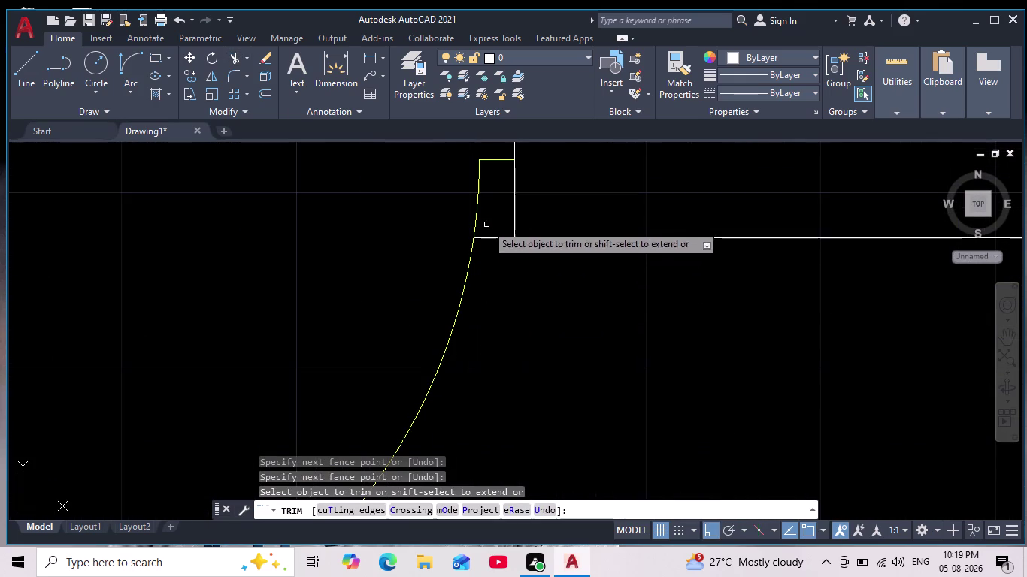
drag(499, 223, 523, 321)
scroll(down, 3)
scroll(up, 3)
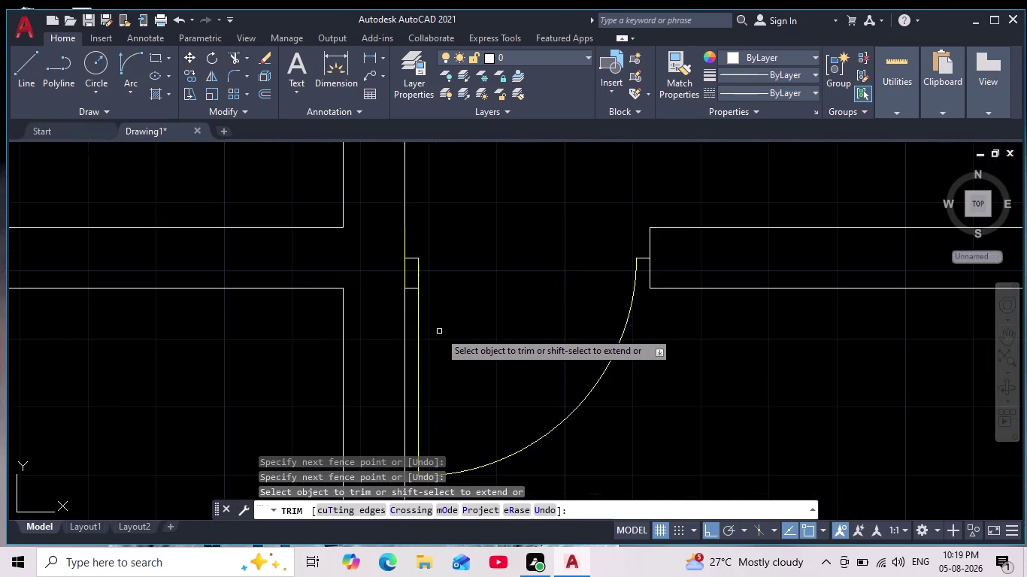
scroll(up, 3)
drag(417, 222, 424, 324)
Exit the trim command and clear any leftover command.
scroll(down, 3)
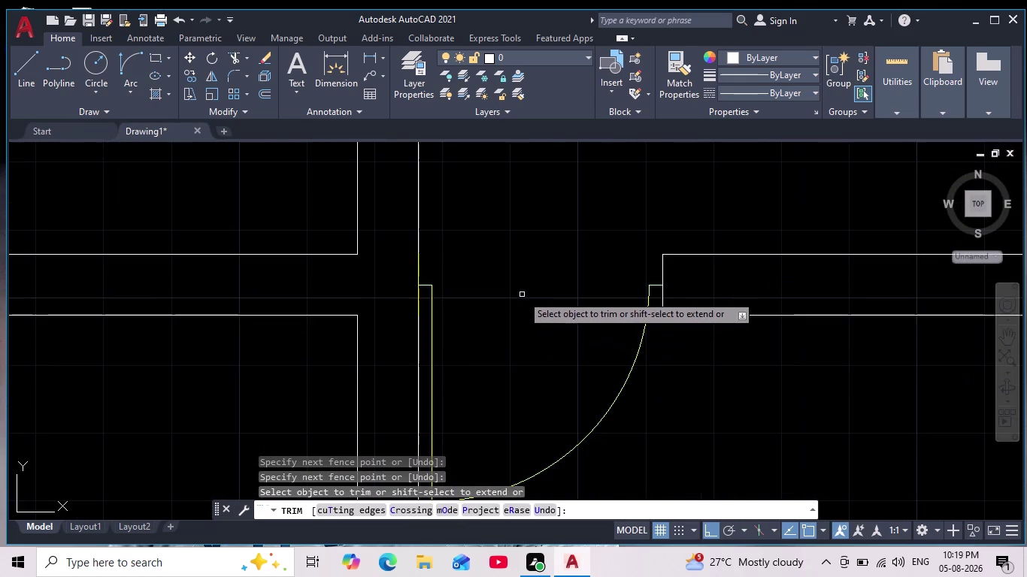
scroll(down, 3)
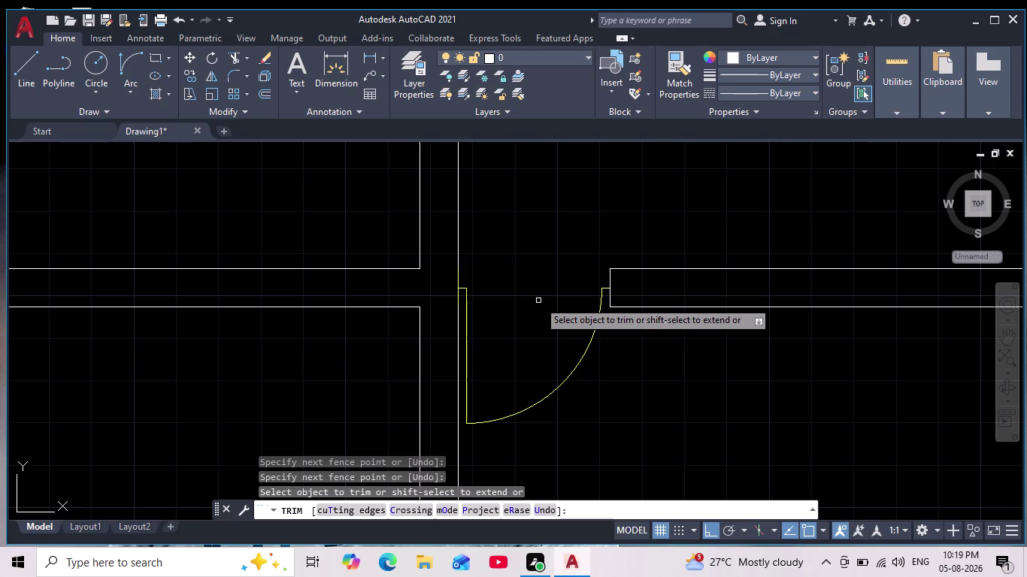
scroll(down, 3)
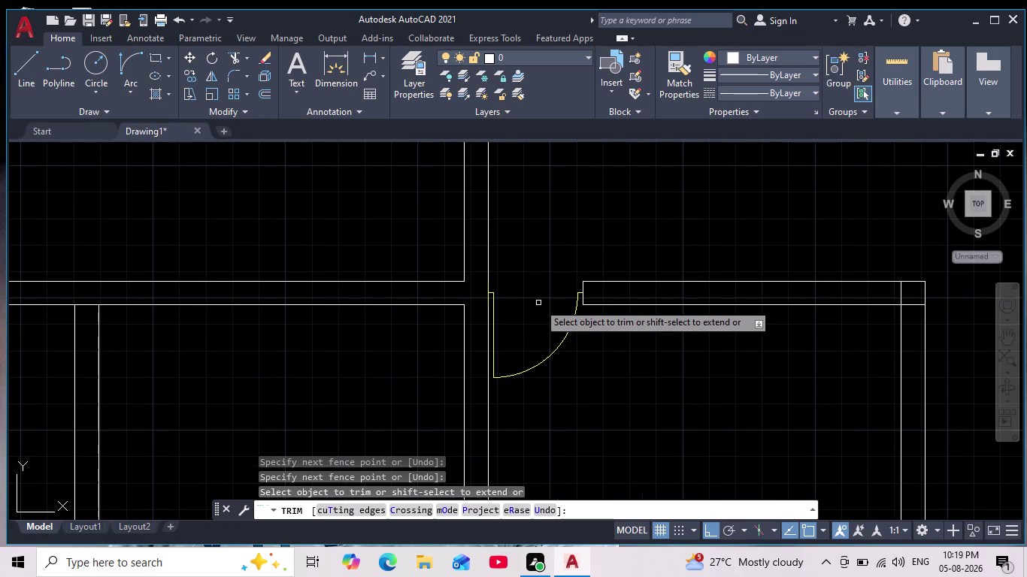
key(Escape)
key(Escape)
key(Escape)
key(Escape)
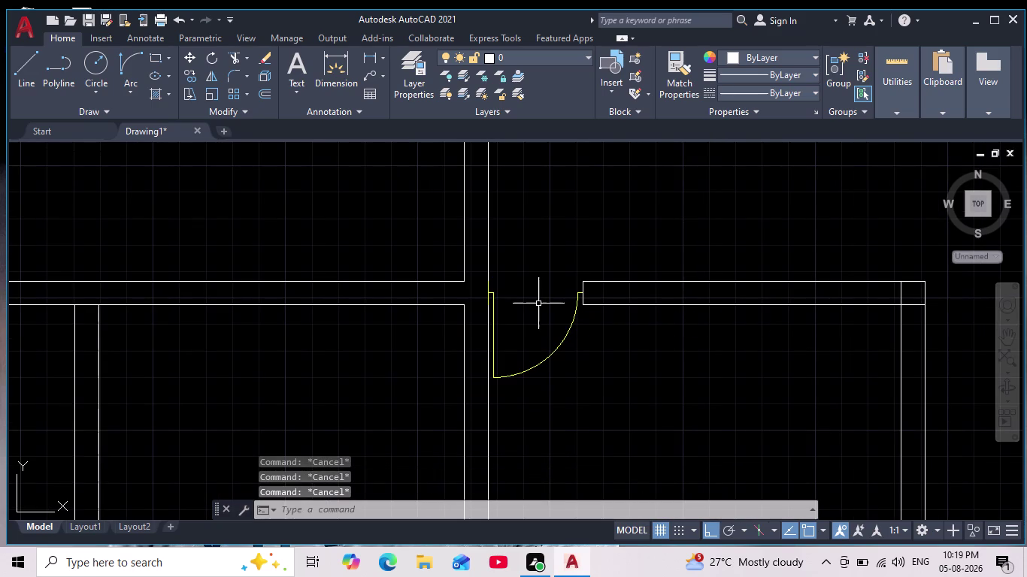
key(Escape)
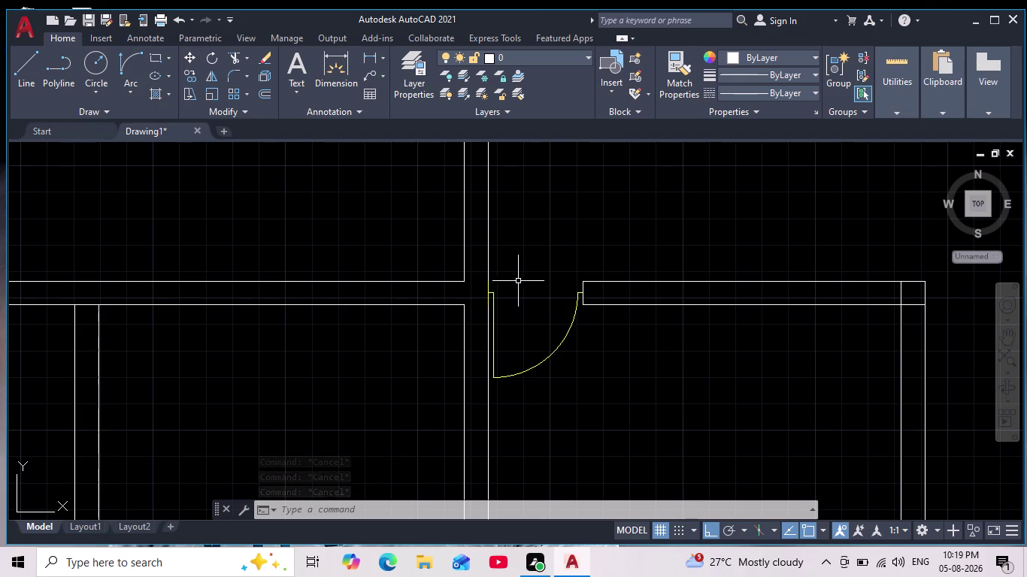
Zoom and pan across the whole floor plan to review the doored rooms.
scroll(down, 3)
scroll(down, 3)
scroll(up, 3)
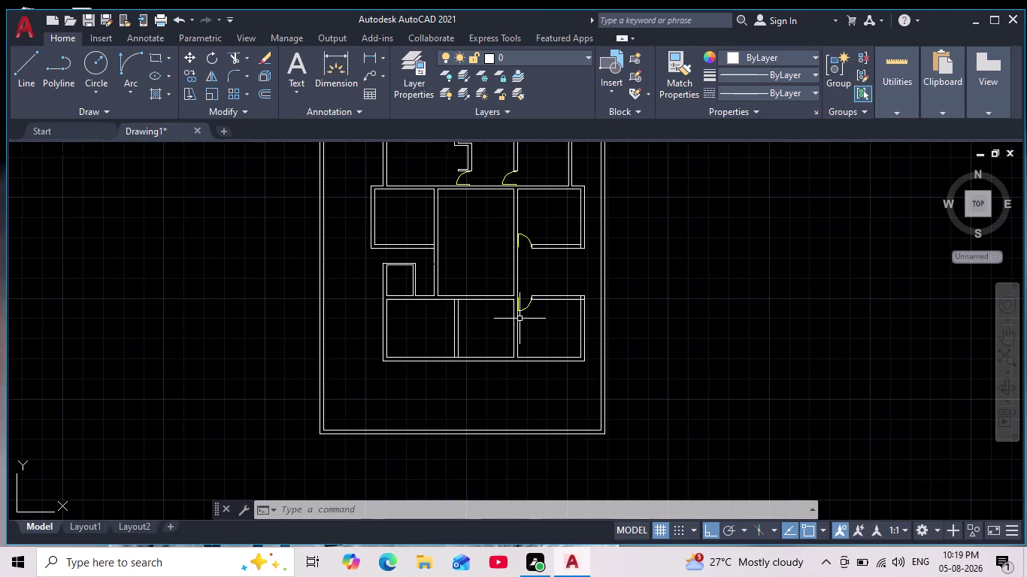
middle_drag(520, 318, 514, 351)
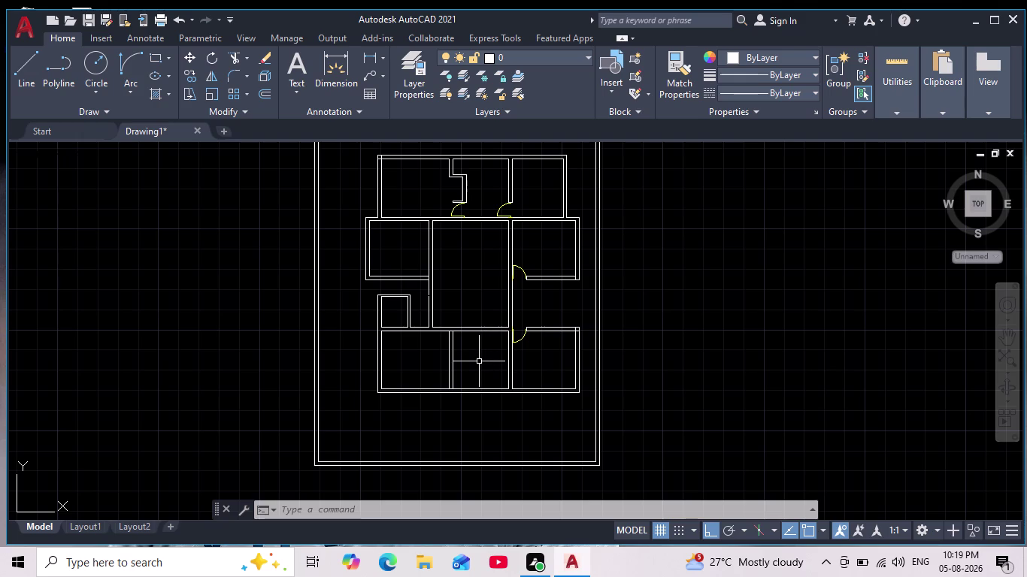
scroll(down, 3)
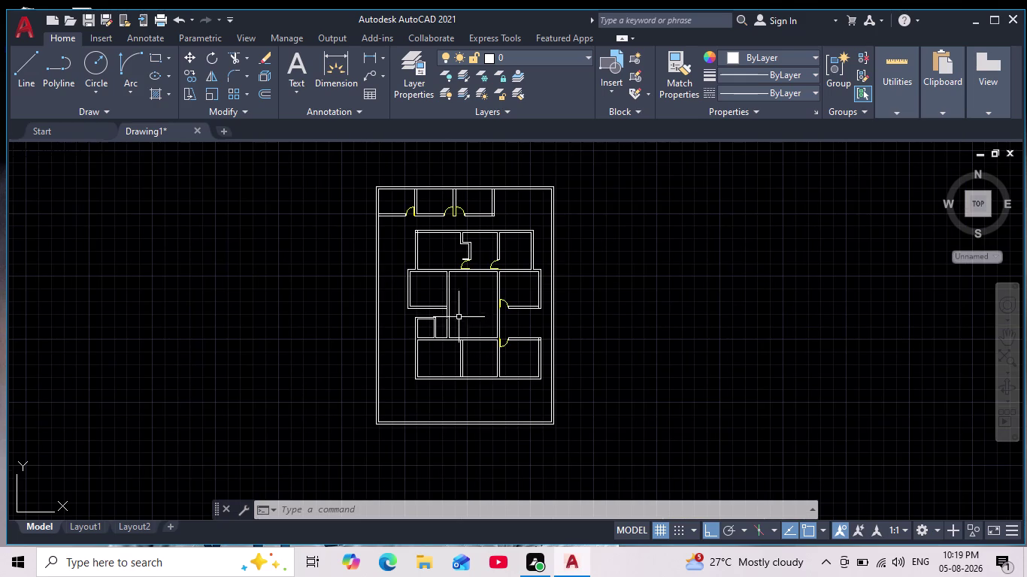
scroll(up, 3)
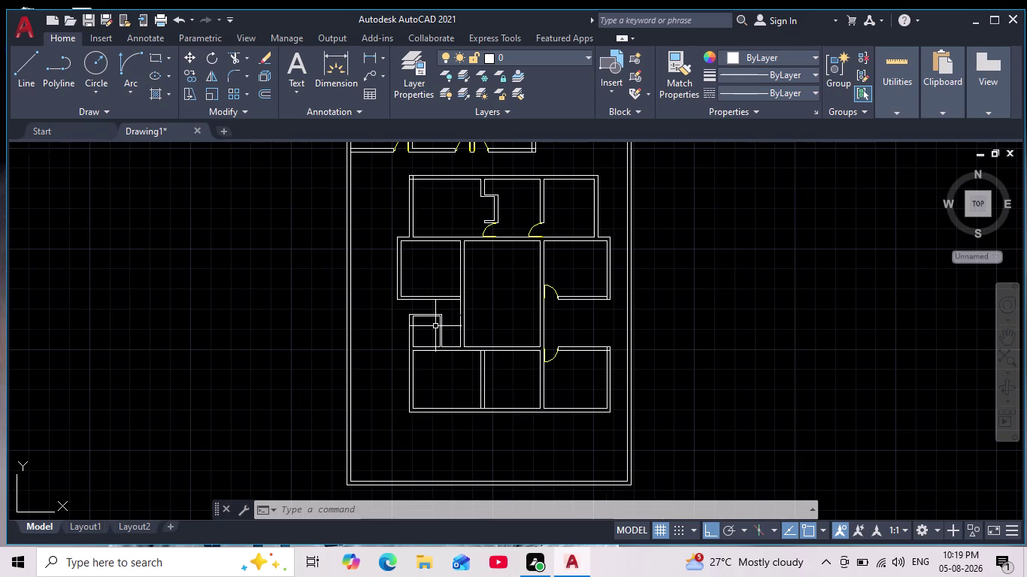
scroll(up, 3)
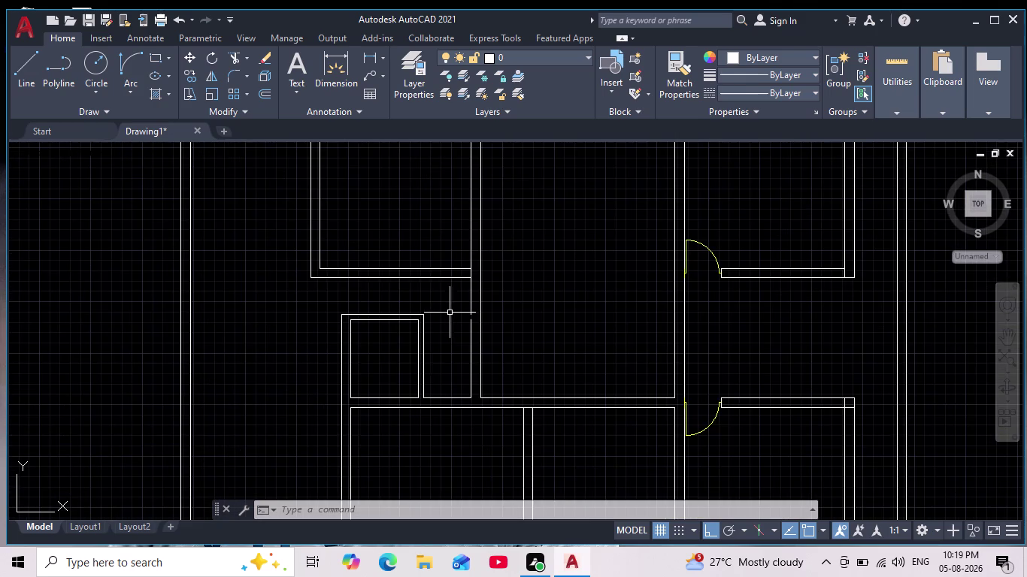
scroll(up, 3)
Pan along the wall beside the small room and open the layer list.
middle_drag(458, 263, 443, 275)
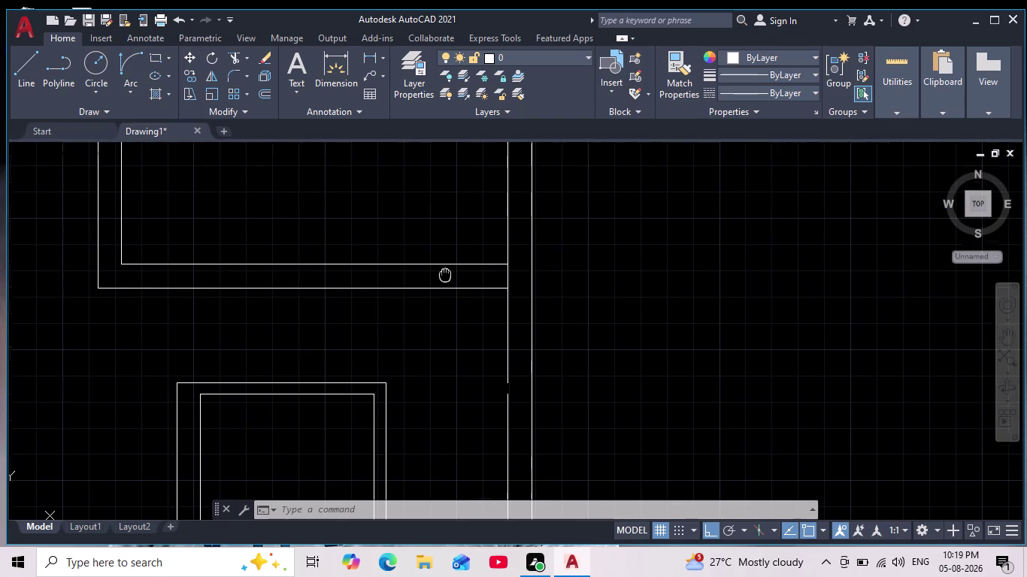
middle_drag(443, 275, 434, 290)
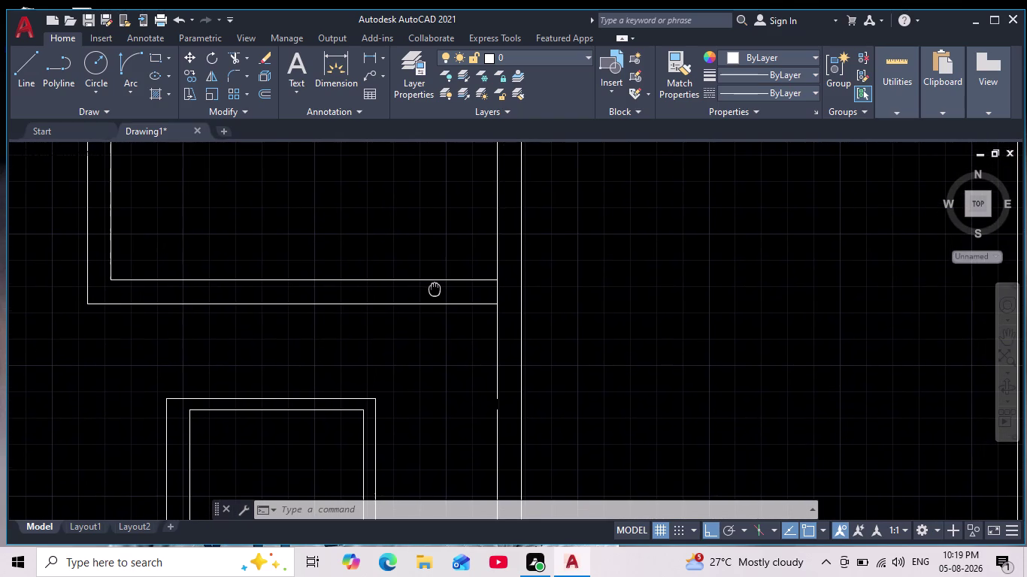
middle_drag(434, 290, 434, 291)
scroll(down, 3)
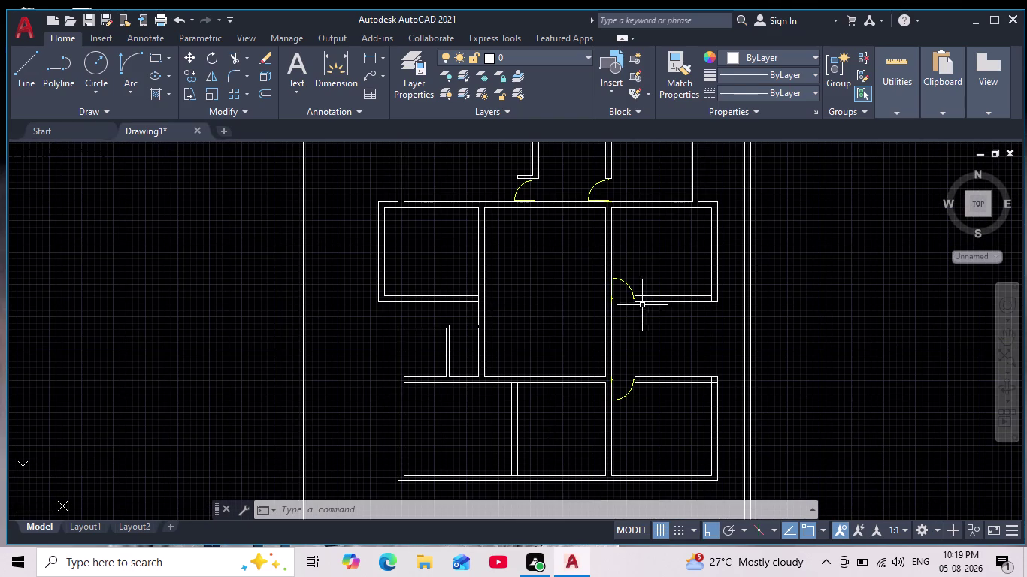
scroll(up, 3)
scroll(down, 3)
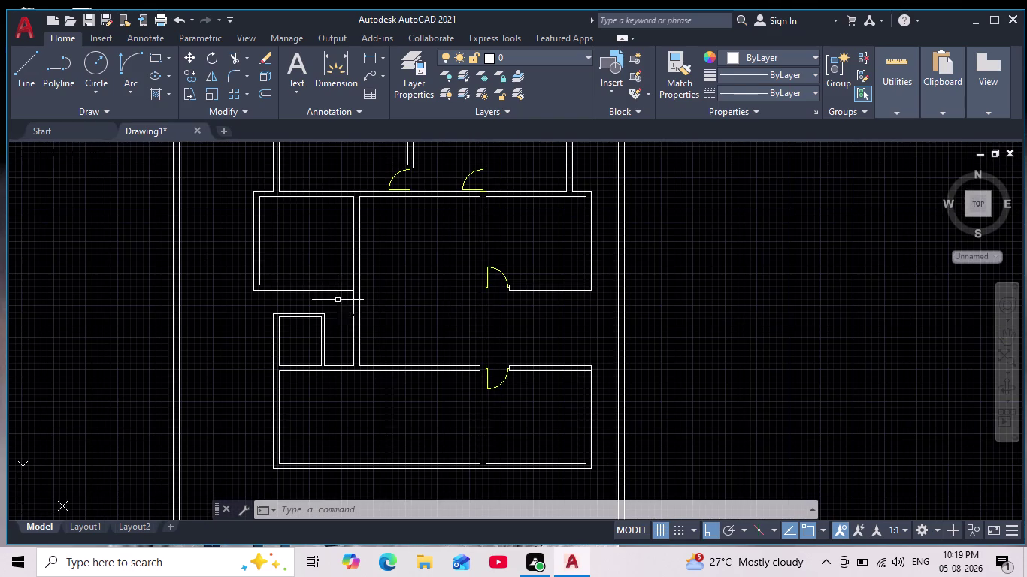
scroll(up, 3)
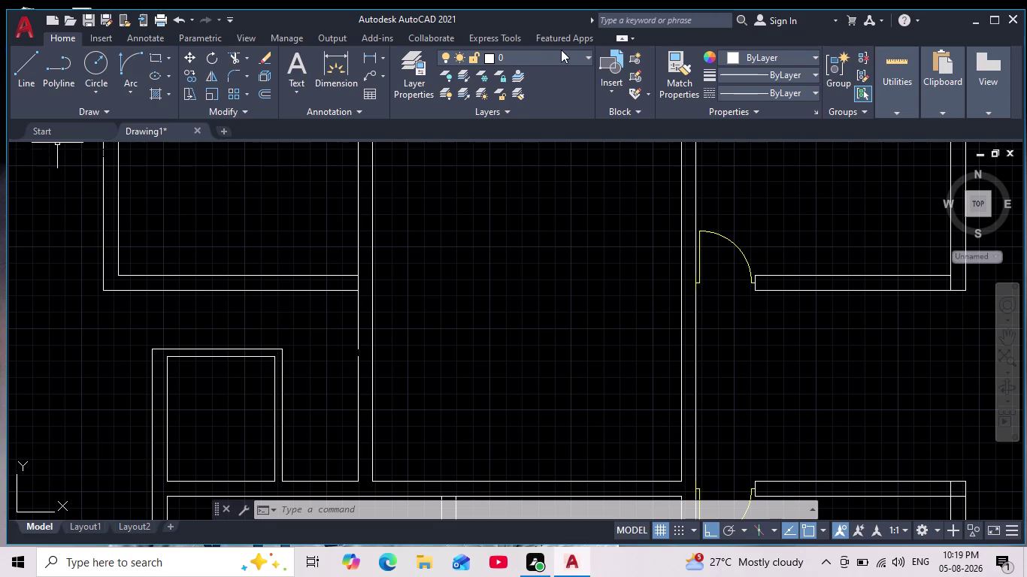
click(579, 59)
Make the doors layer current and draw a line closing the wall end.
click(536, 111)
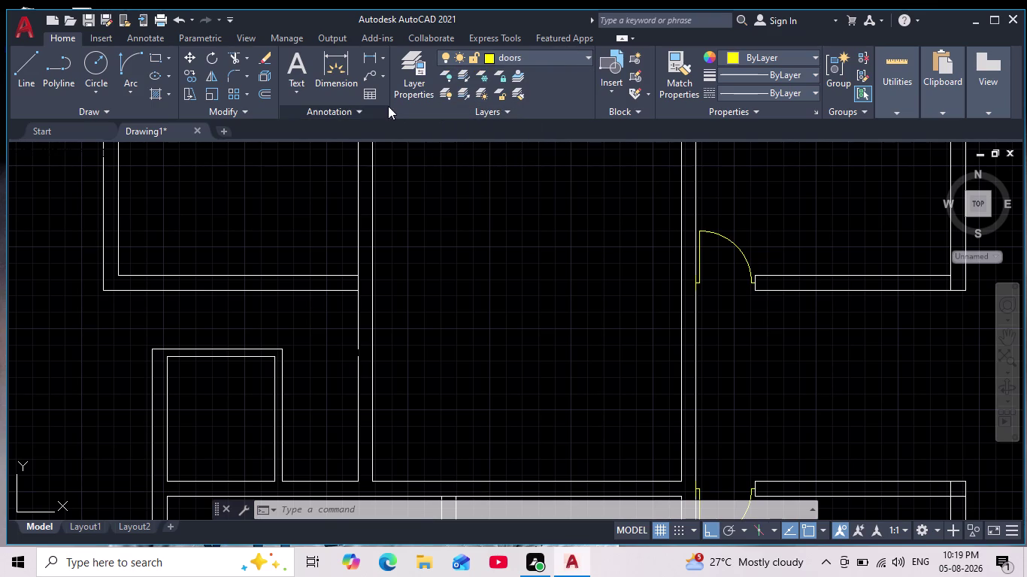
click(22, 76)
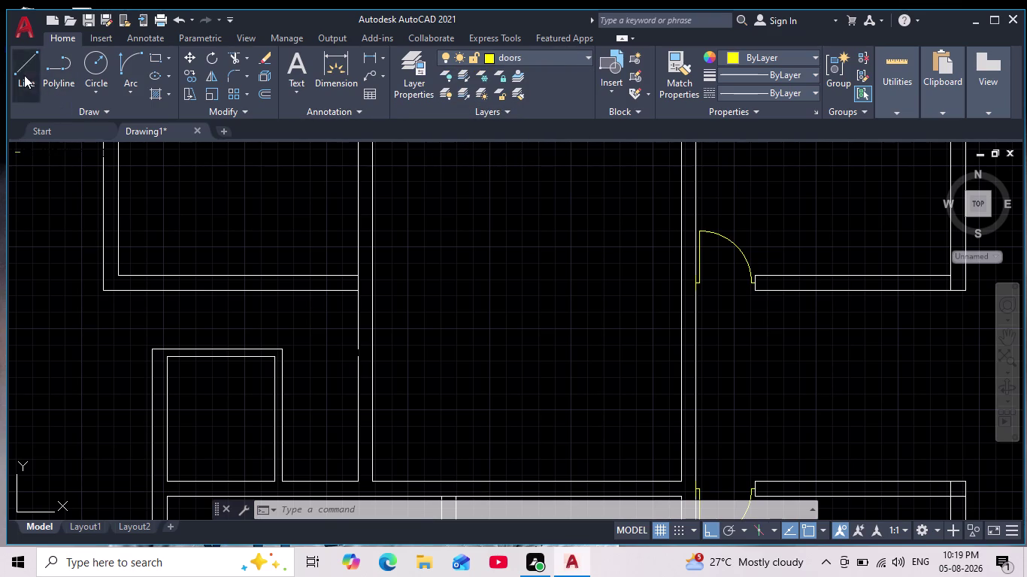
scroll(up, 3)
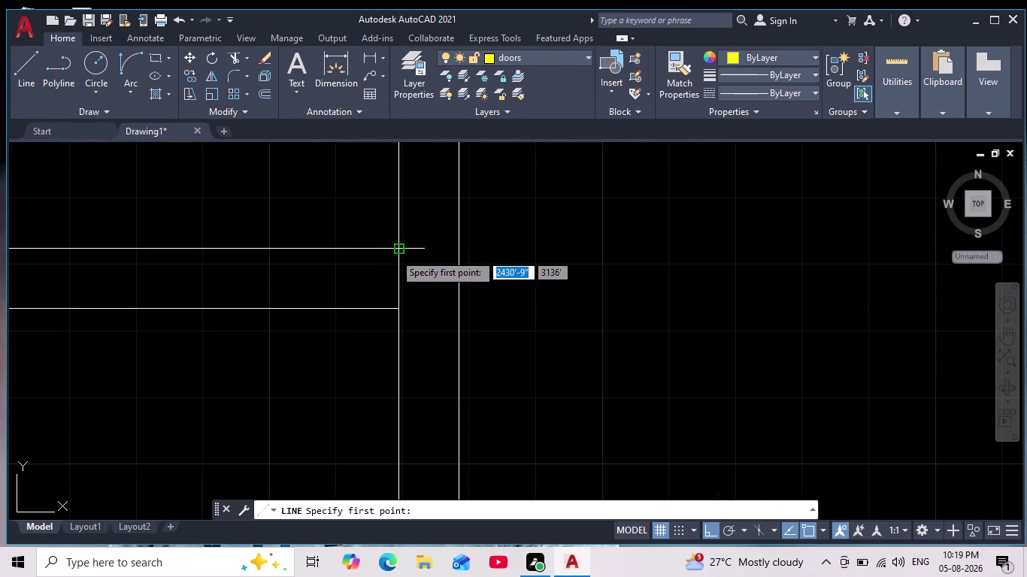
click(397, 248)
click(398, 305)
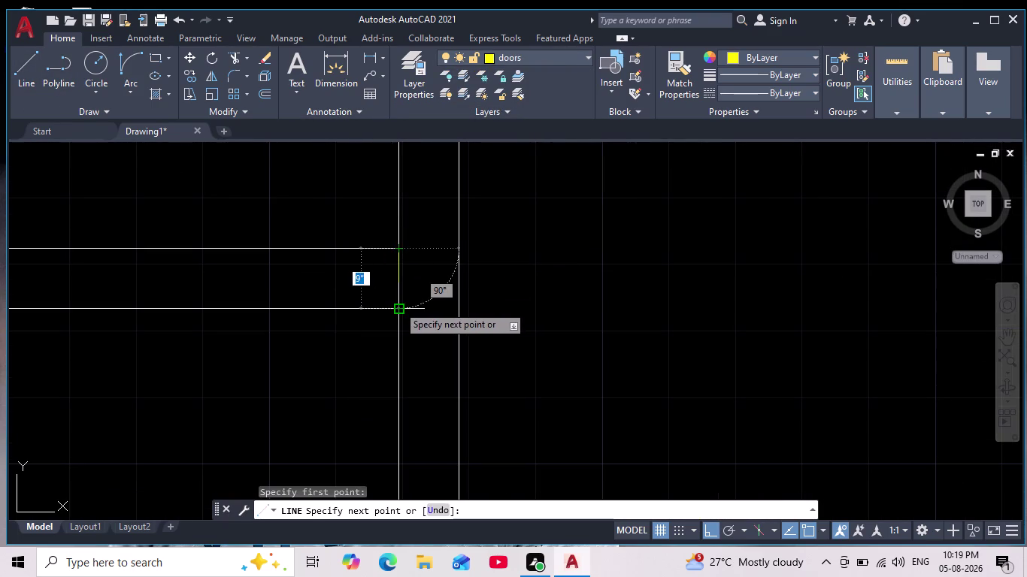
key(Escape)
scroll(down, 3)
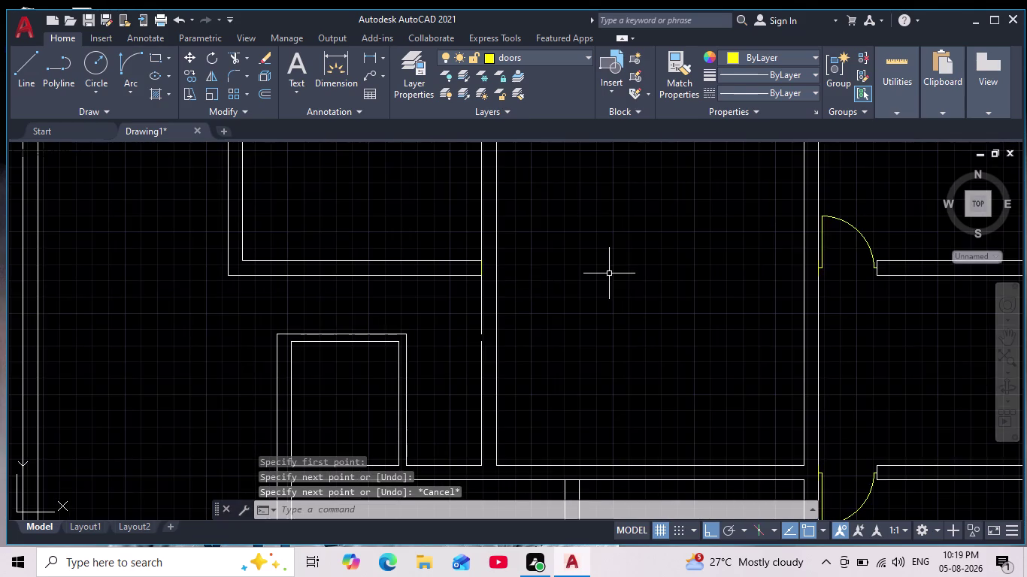
Select the door leaf and arc and copy them from the door corner.
middle_drag(620, 275, 561, 303)
scroll(up, 3)
middle_drag(772, 264, 709, 283)
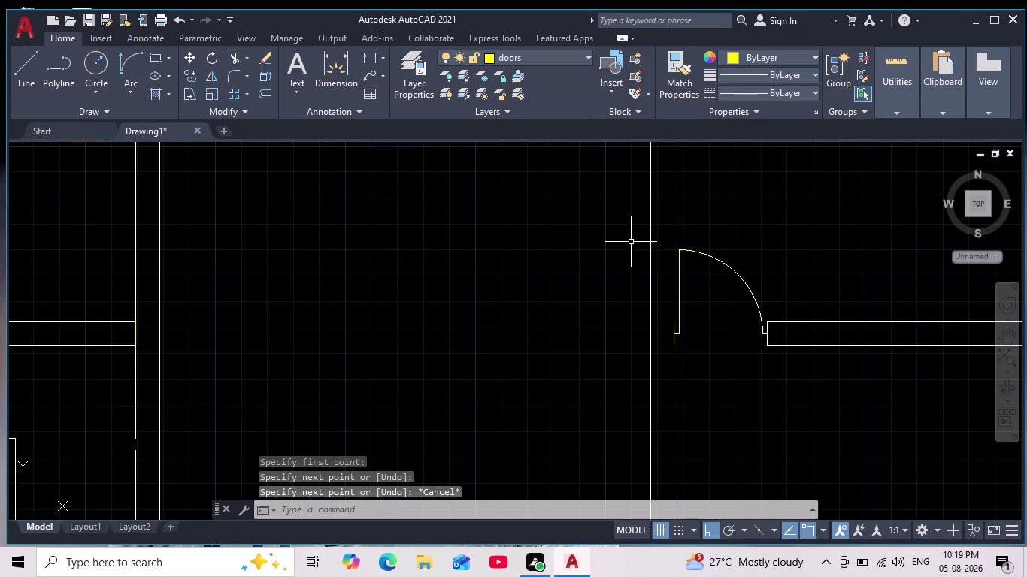
drag(616, 227, 651, 281)
click(781, 356)
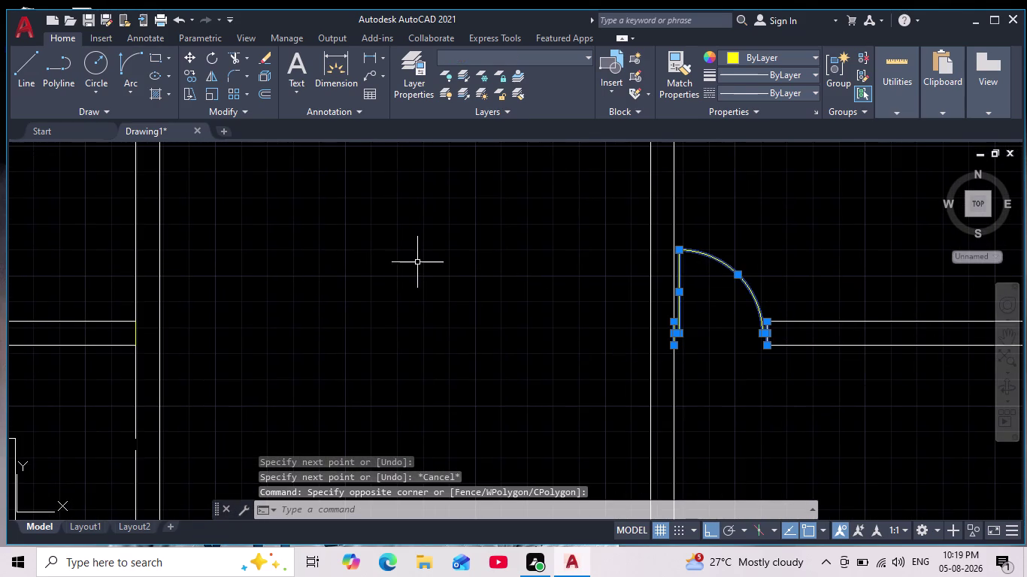
click(196, 78)
scroll(up, 3)
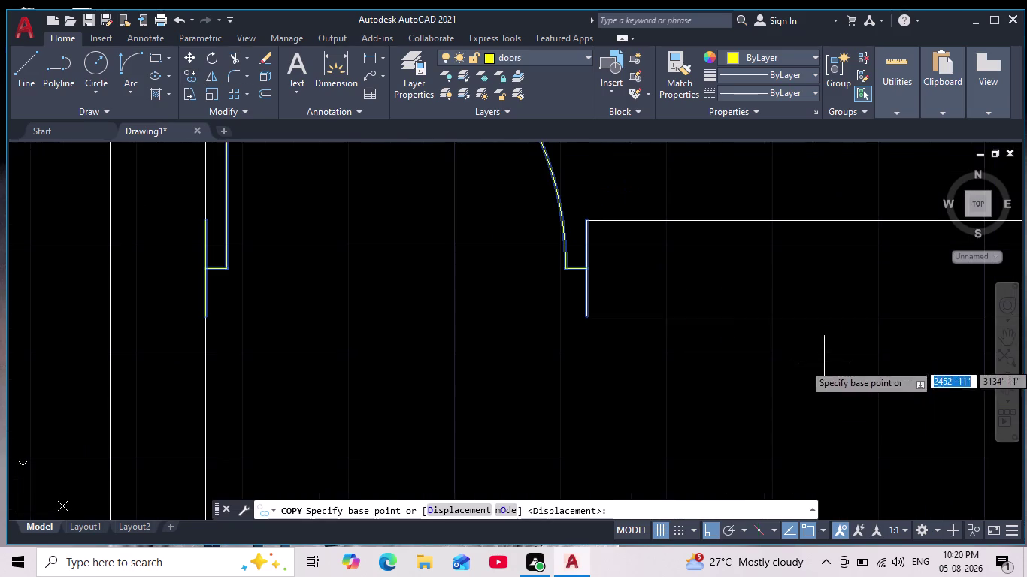
click(587, 269)
Place the door swing copy at the neighbouring doorway's wall corner.
scroll(down, 3)
middle_drag(450, 344, 511, 341)
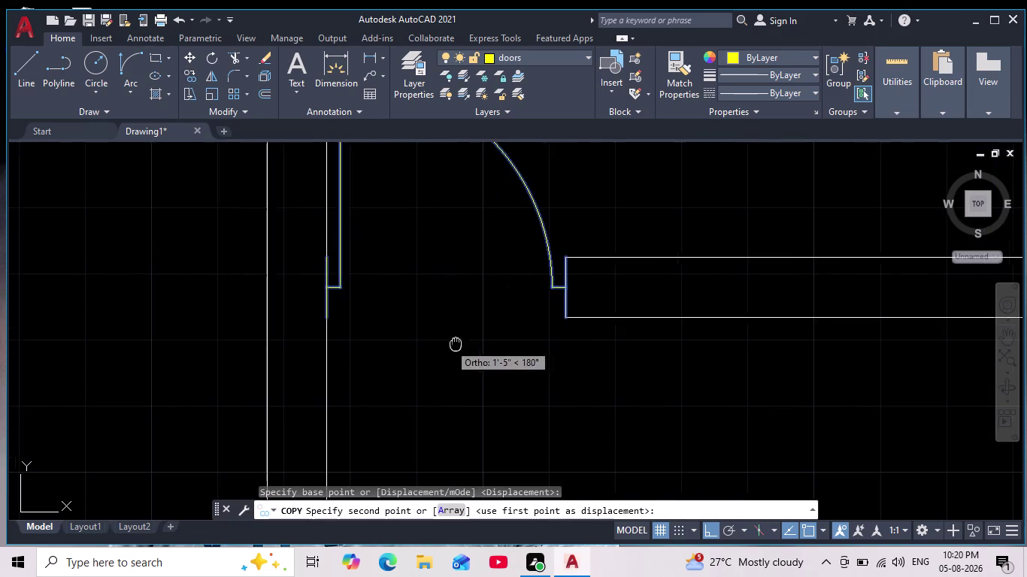
scroll(down, 3)
middle_drag(510, 340, 710, 302)
middle_drag(197, 256, 491, 231)
scroll(down, 3)
scroll(up, 3)
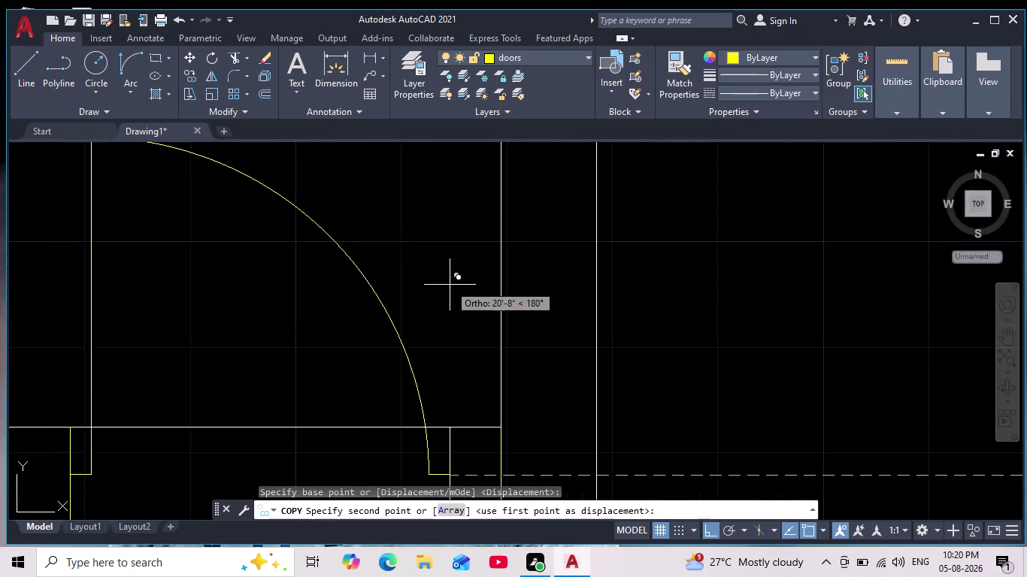
middle_drag(466, 314, 449, 219)
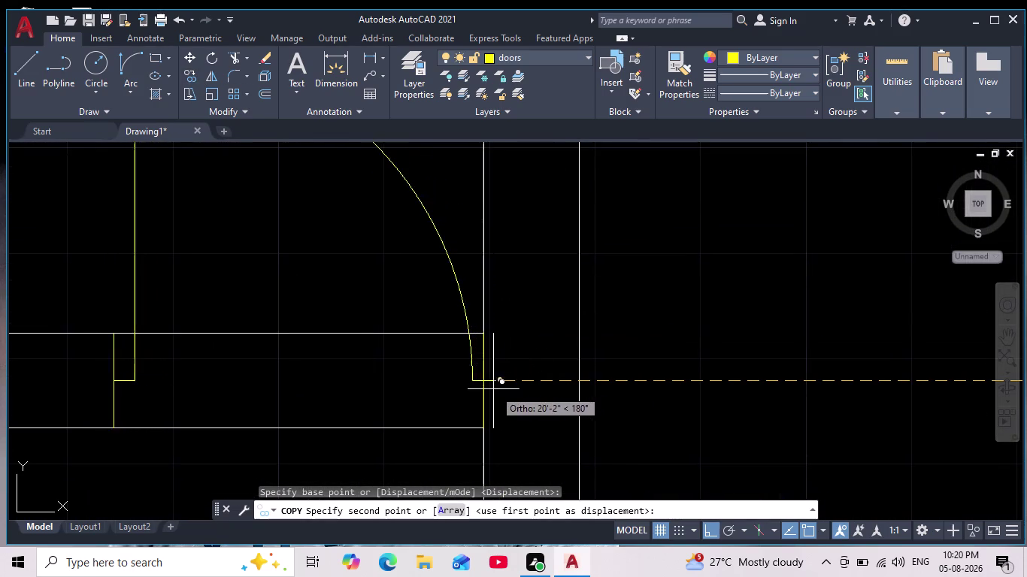
click(484, 383)
key(Escape)
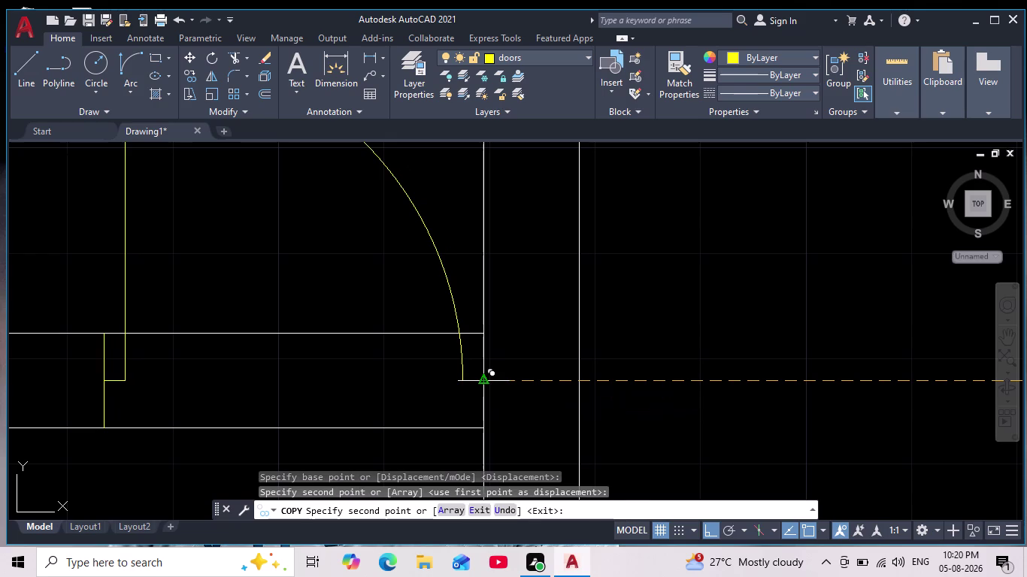
scroll(down, 3)
middle_drag(444, 419, 403, 369)
scroll(up, 3)
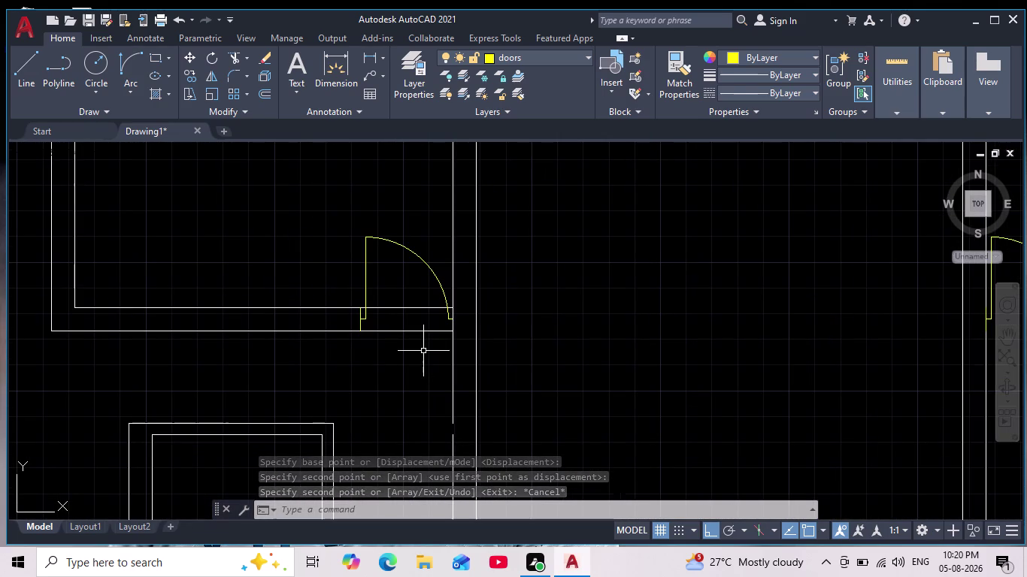
scroll(down, 3)
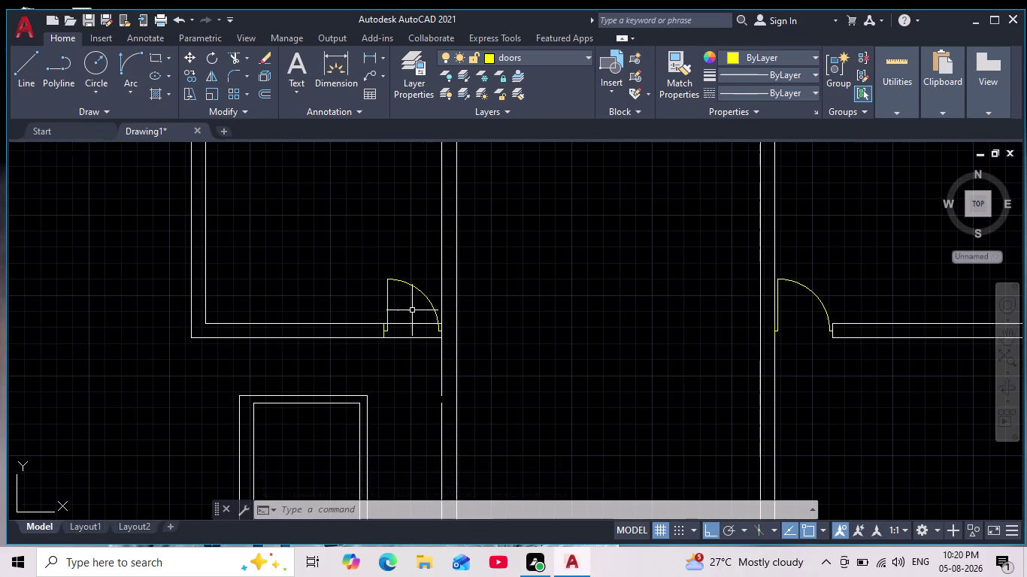
drag(424, 262, 436, 290)
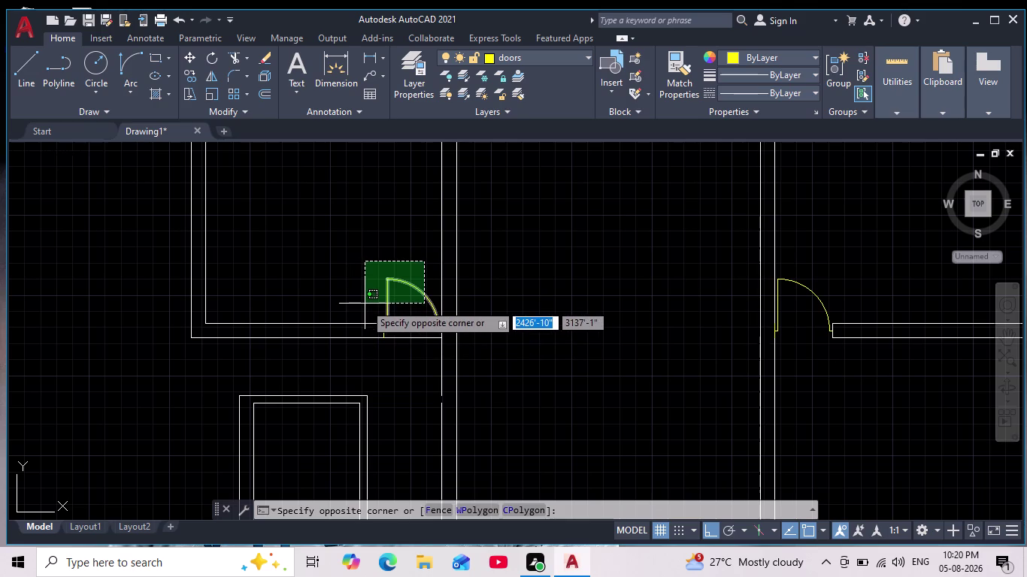
click(364, 303)
scroll(down, 3)
scroll(up, 3)
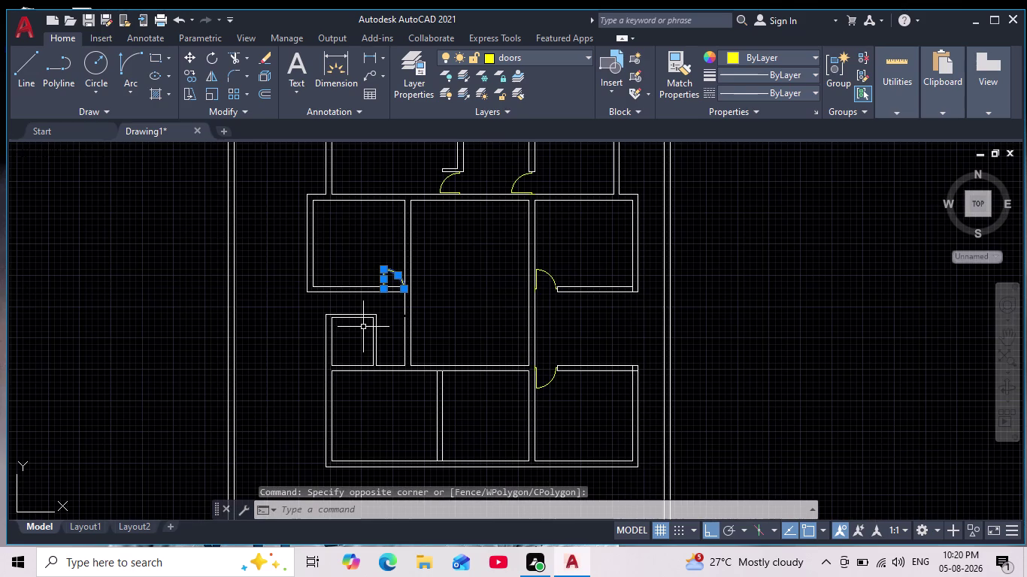
scroll(up, 3)
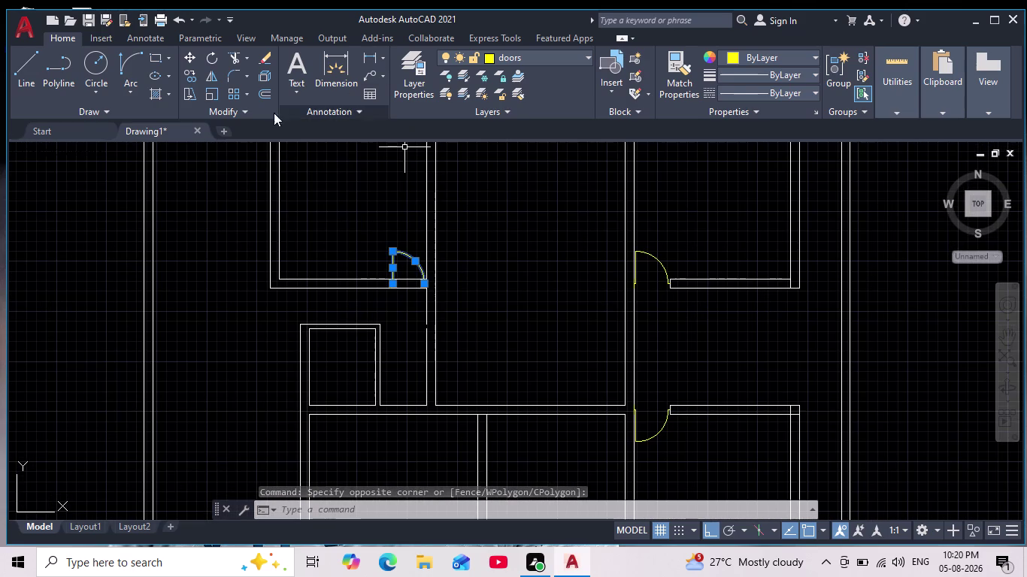
click(211, 73)
drag(376, 237, 379, 243)
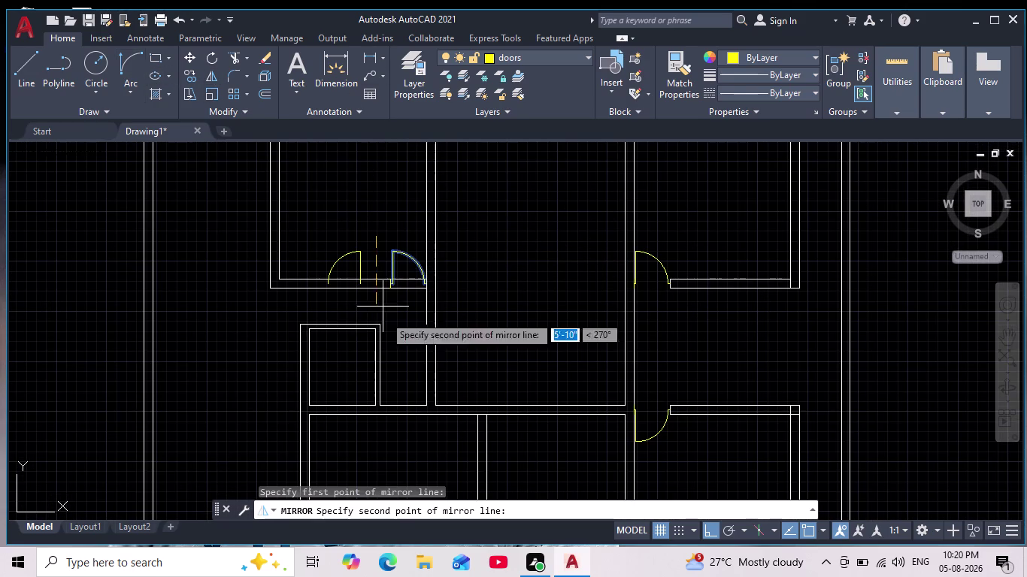
click(393, 324)
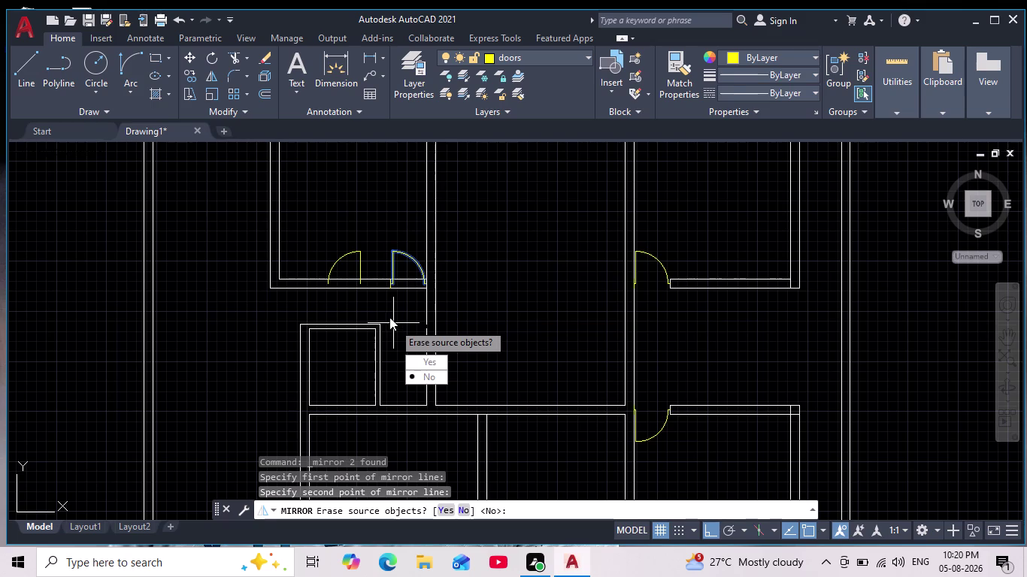
drag(422, 378, 393, 323)
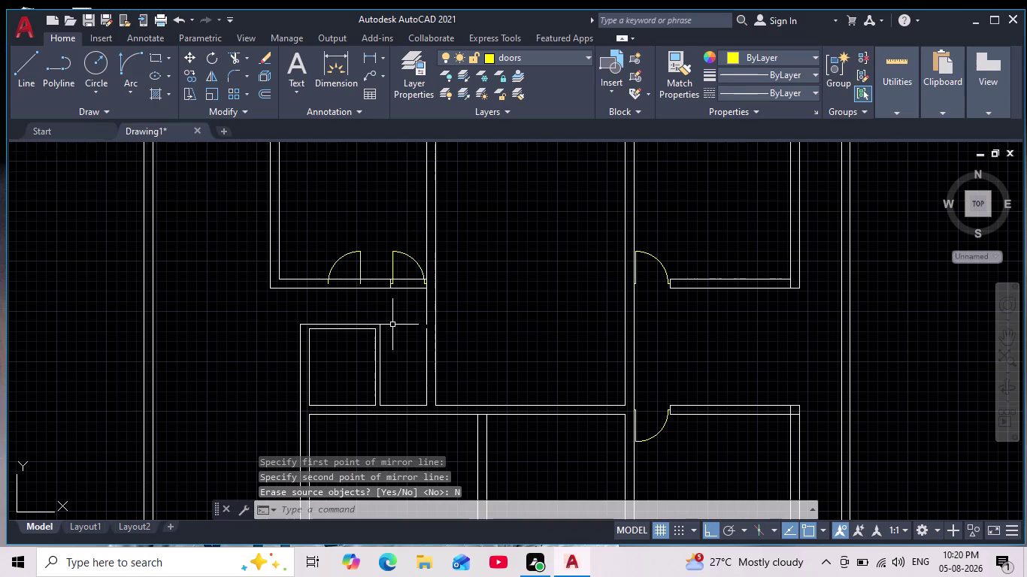
key(Escape)
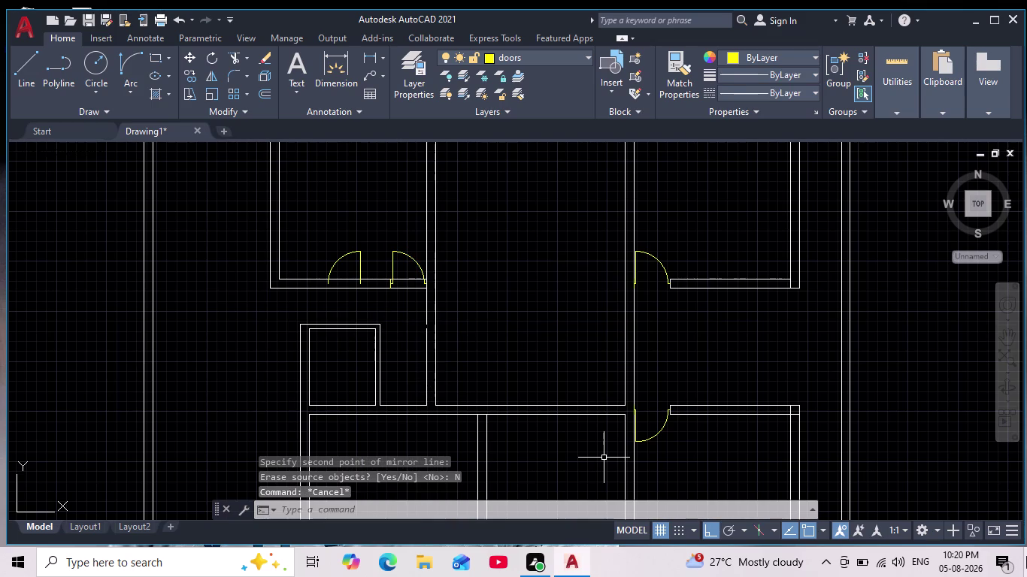
scroll(up, 3)
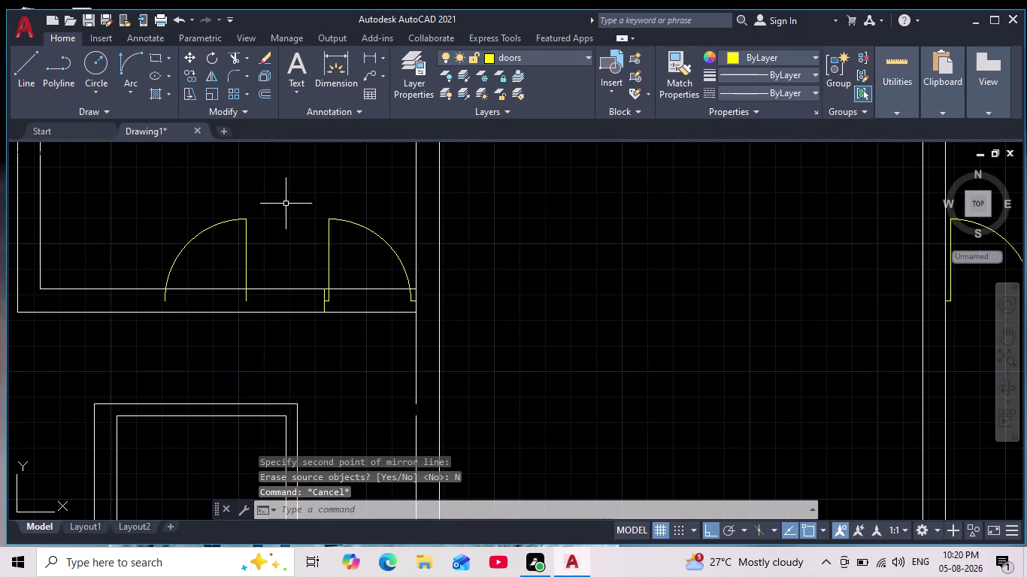
click(287, 191)
click(487, 339)
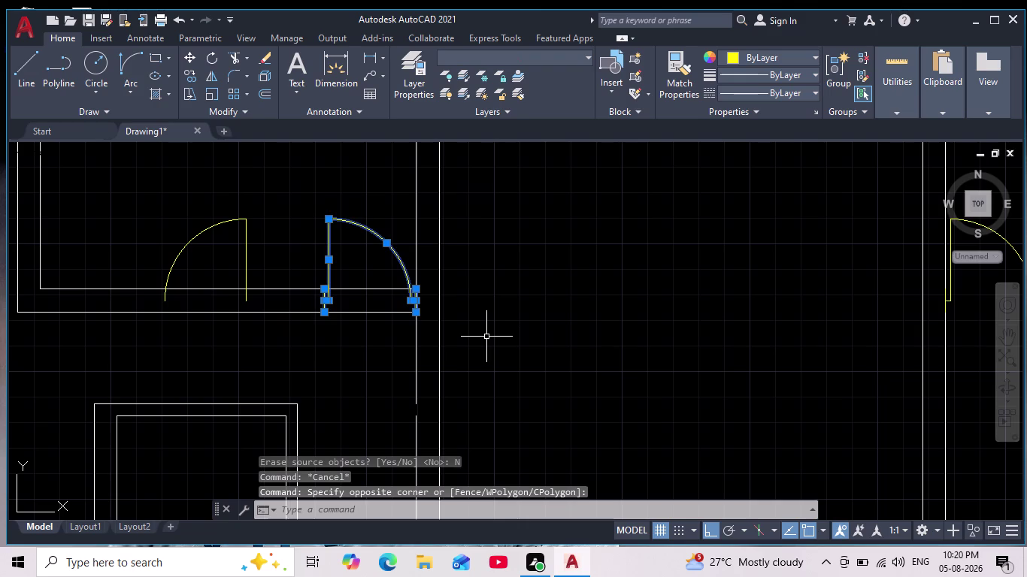
key(Delete)
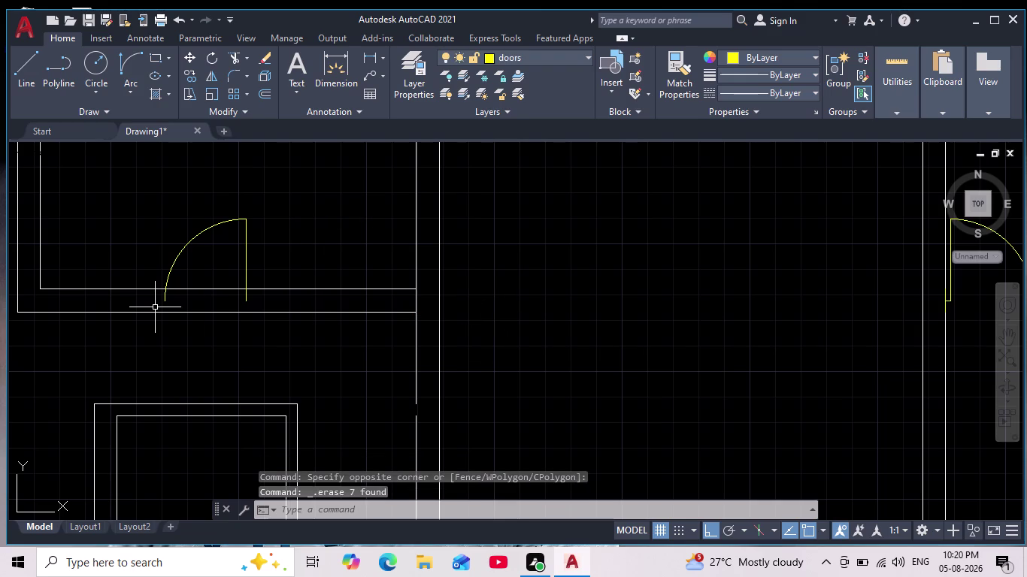
key(ctrl+z)
key(ctrl+z)
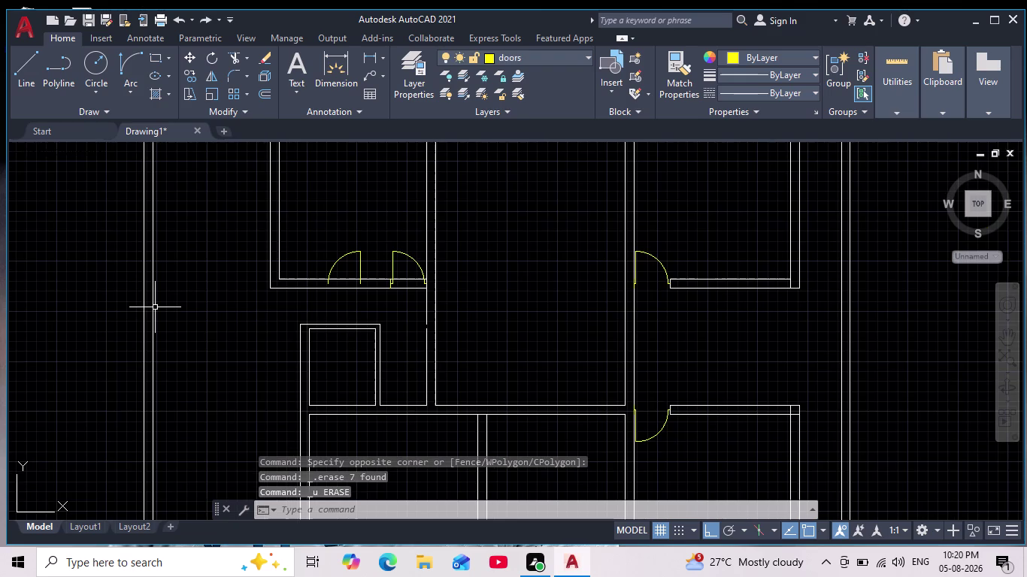
key(ctrl+z)
key(ctrl+z)
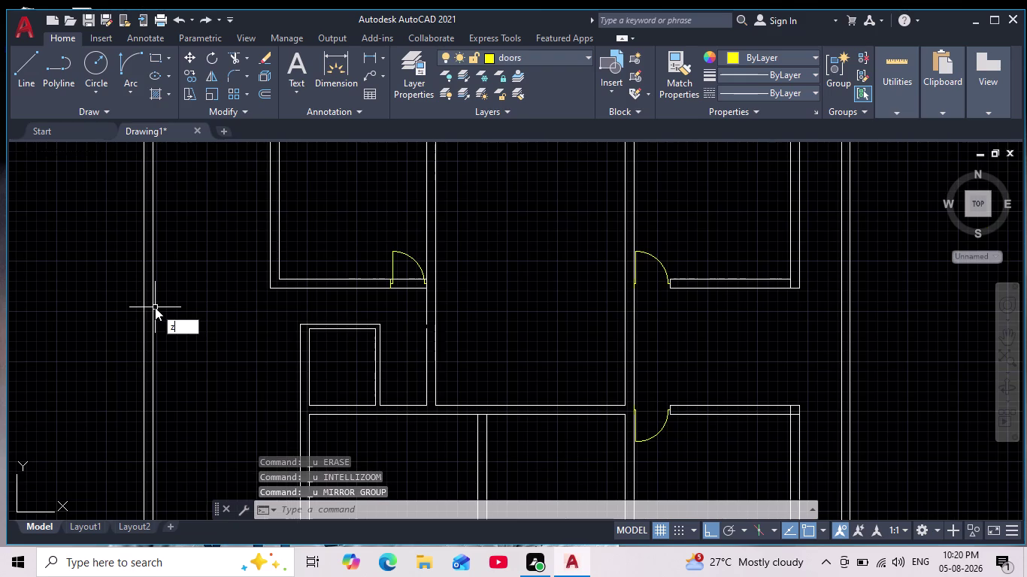
key(Escape)
scroll(up, 3)
Mirror the door and jambs, keeping the source, then delete the original right-hand door.
drag(289, 176, 289, 196)
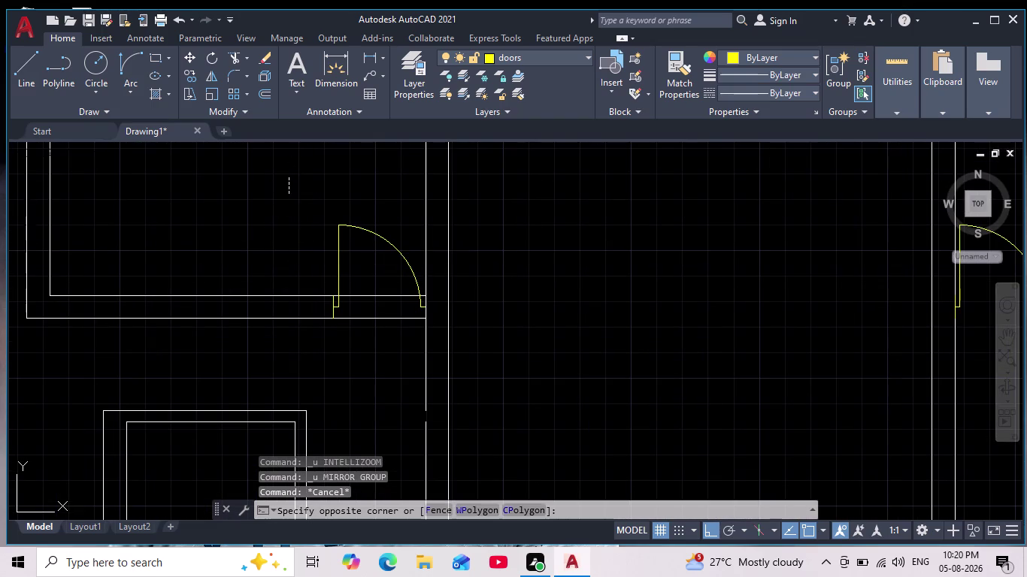
click(445, 348)
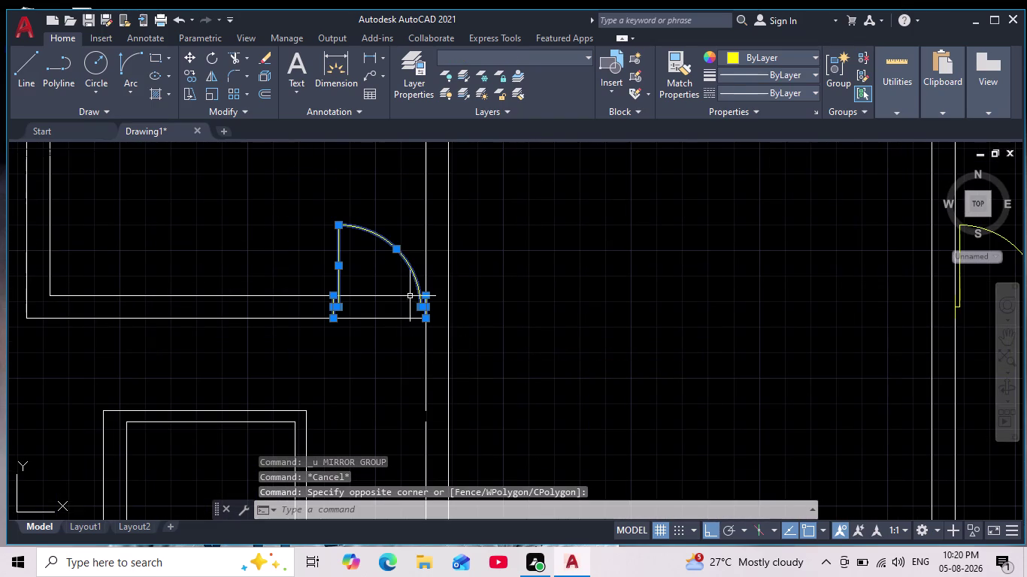
click(211, 72)
click(281, 216)
click(307, 387)
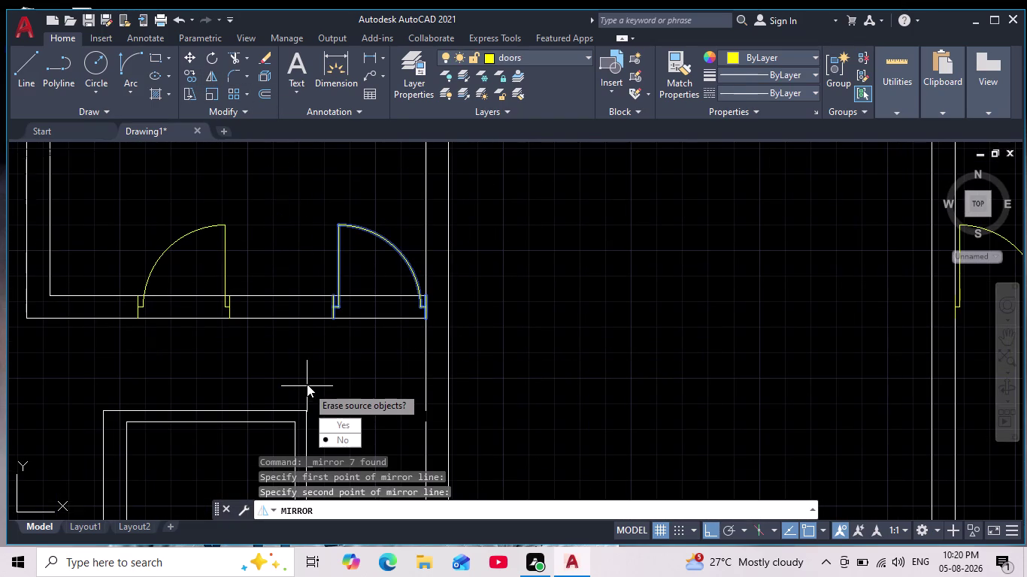
key(Return)
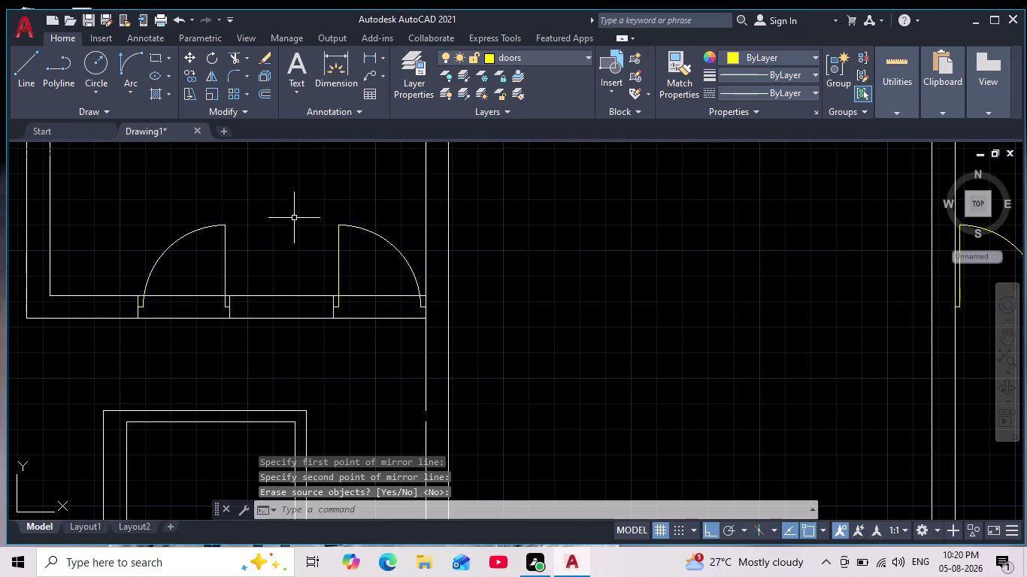
drag(309, 186, 313, 197)
click(449, 343)
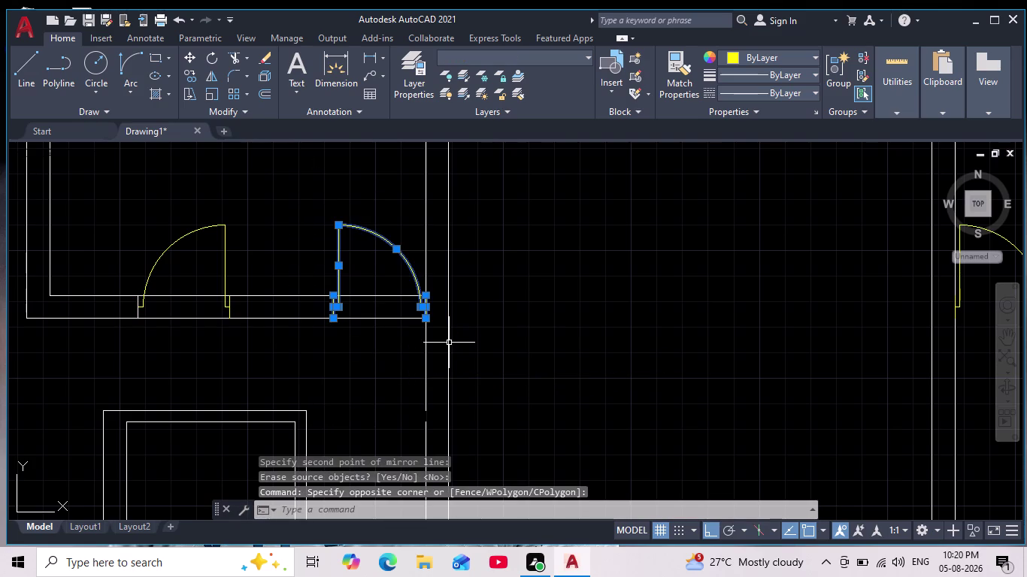
key(Delete)
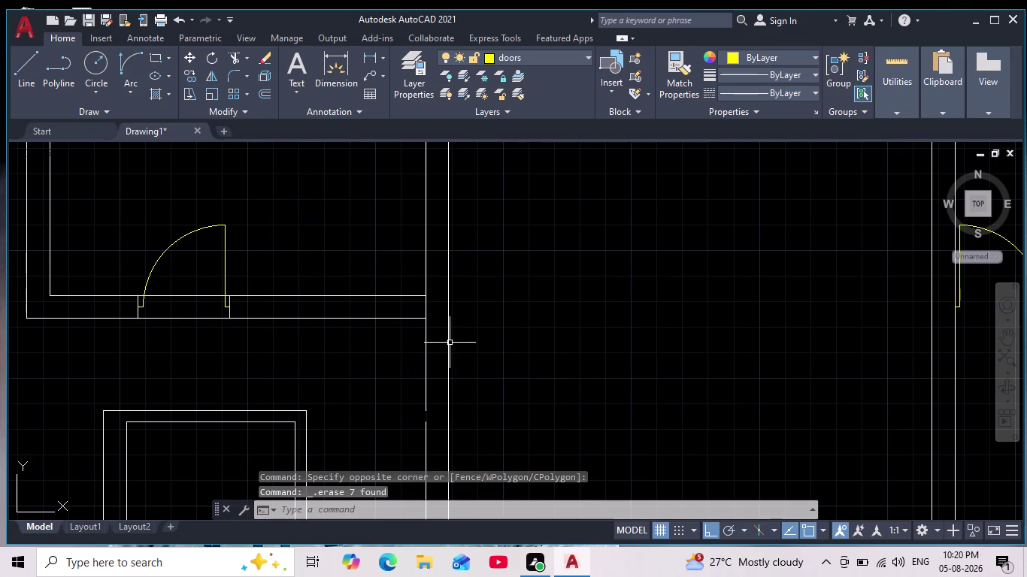
Select the flipped door and start moving it from its base point.
drag(282, 187, 283, 198)
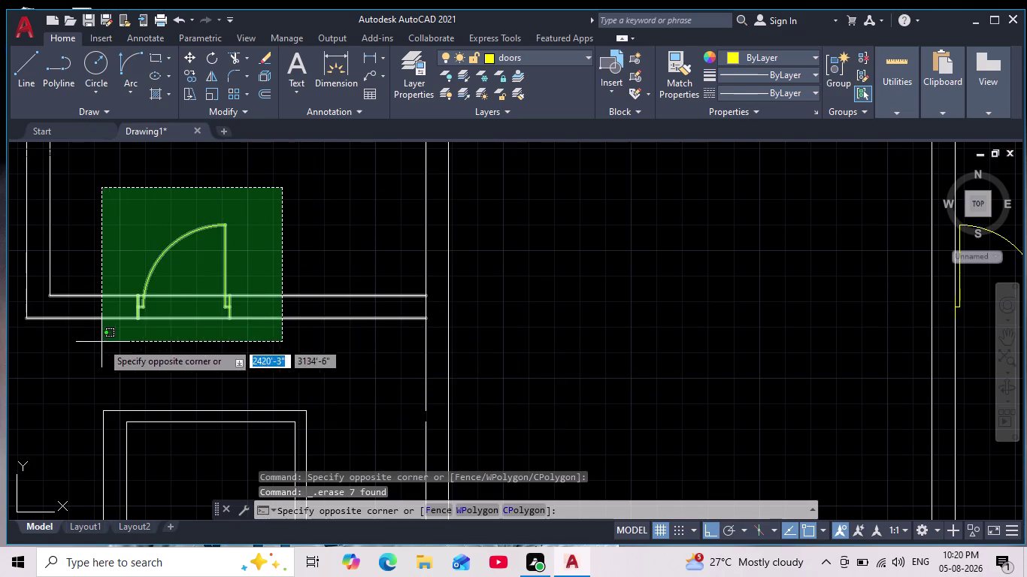
key(Escape)
key(Escape)
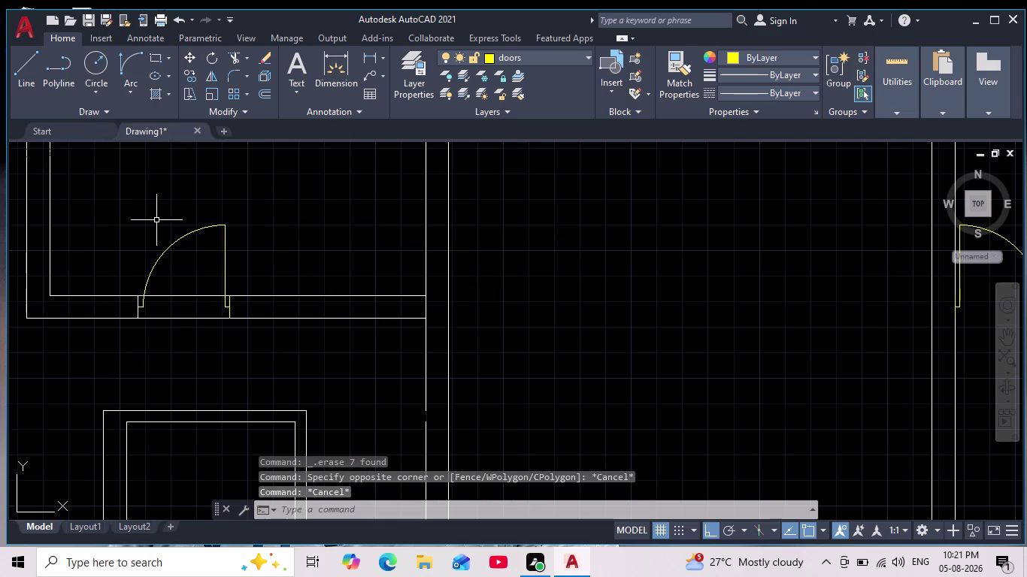
click(113, 198)
click(269, 335)
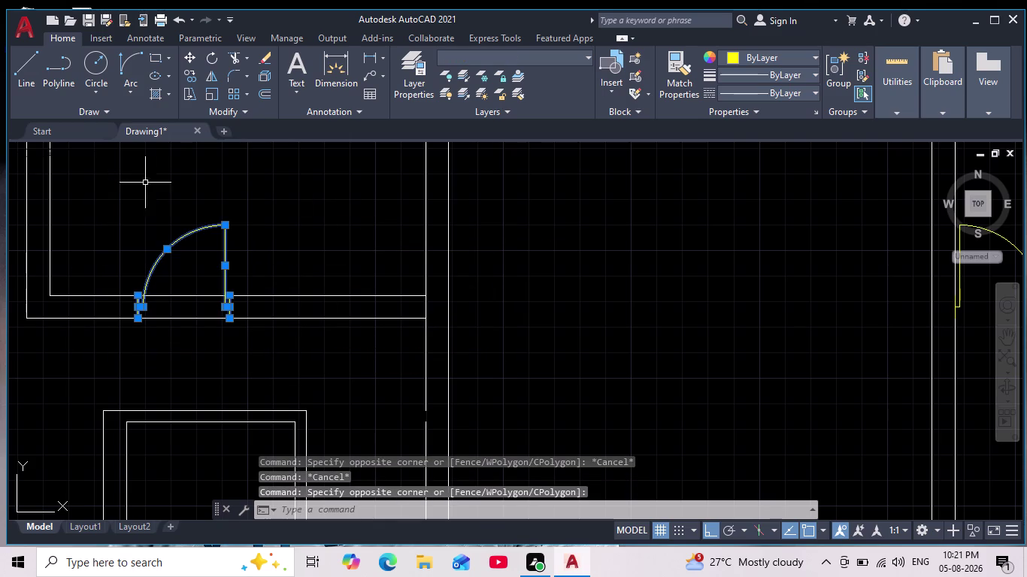
click(190, 58)
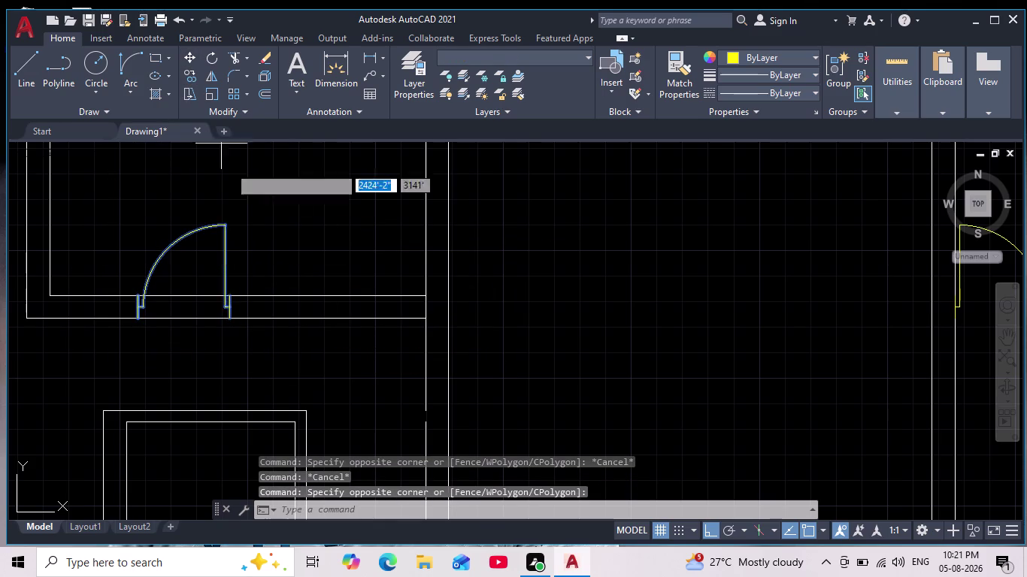
scroll(up, 3)
click(226, 305)
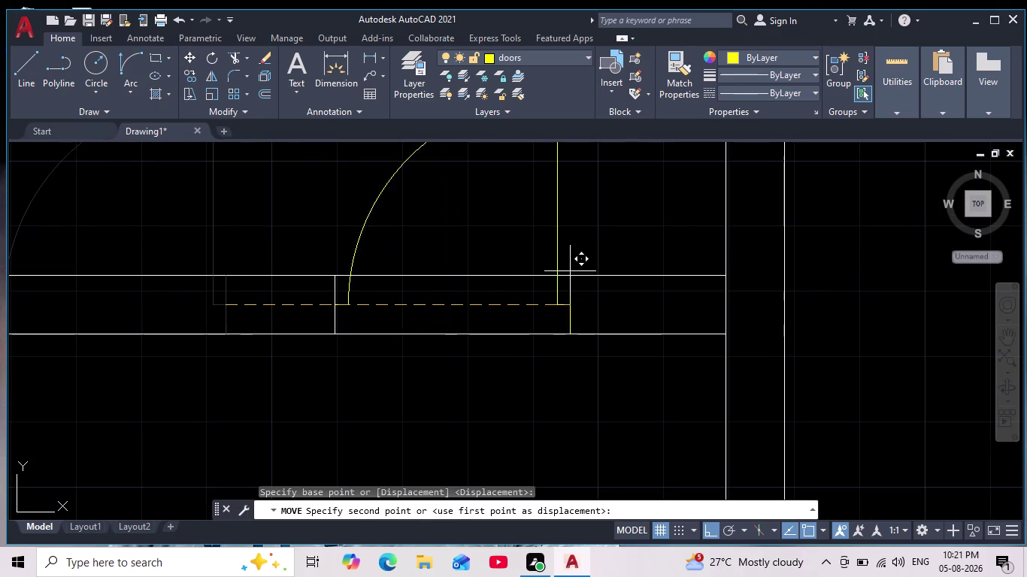
Snap the flipped door against the wall corner of its opening.
click(721, 309)
key(Escape)
scroll(down, 3)
middle_drag(656, 361, 452, 369)
scroll(down, 3)
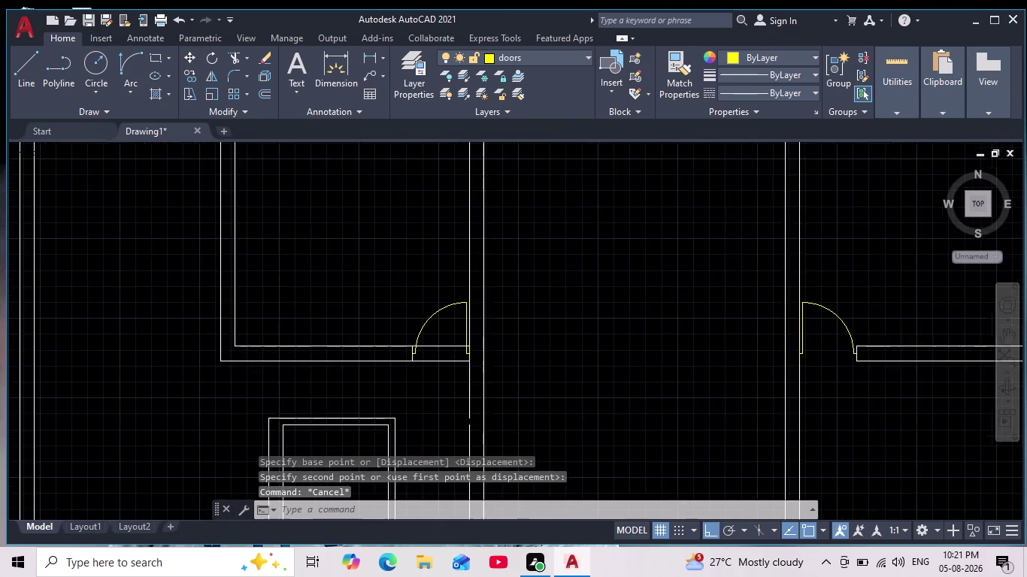
scroll(down, 3)
scroll(up, 3)
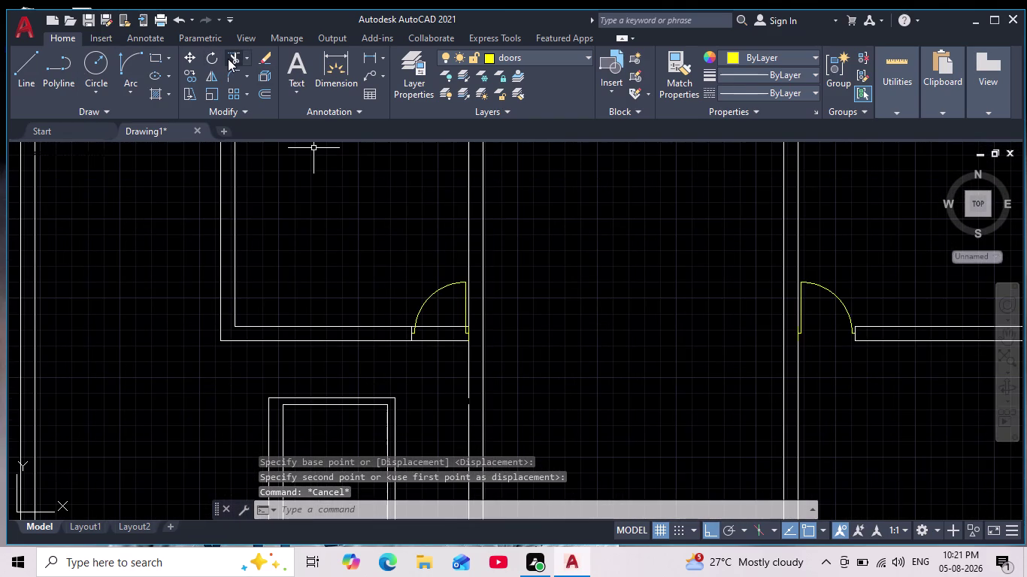
Fence-trim the three wall lines crossing the door opening.
click(231, 60)
scroll(up, 3)
middle_drag(444, 315, 402, 258)
scroll(down, 3)
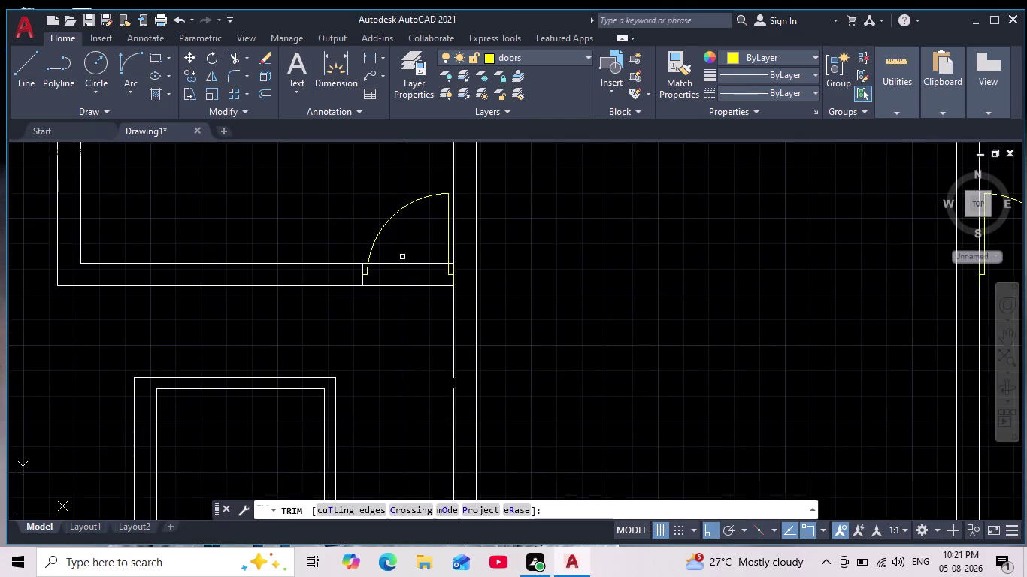
drag(418, 253, 416, 331)
scroll(up, 3)
scroll(up, 3)
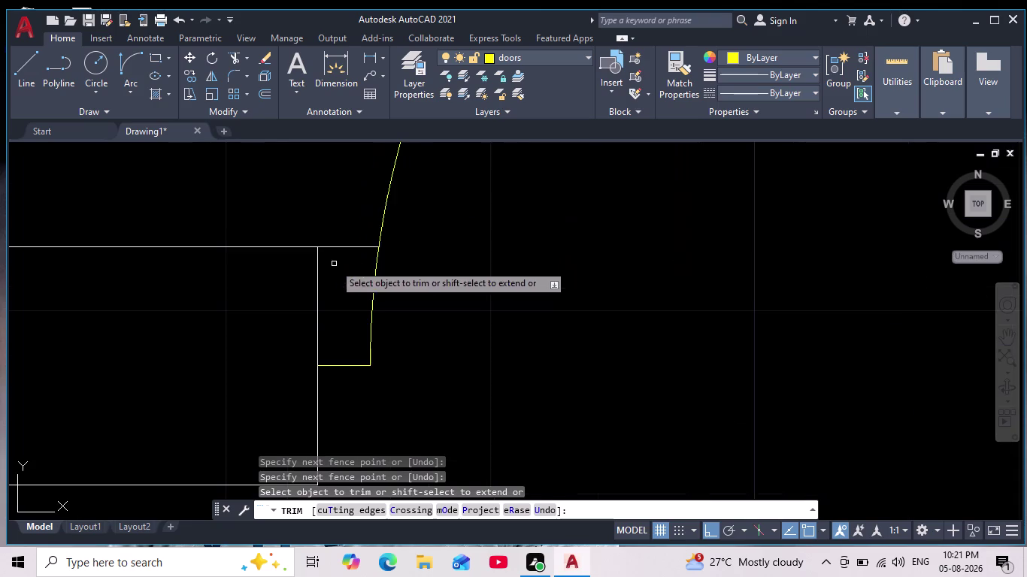
drag(341, 189, 344, 289)
scroll(down, 3)
scroll(up, 3)
scroll(up, 3)
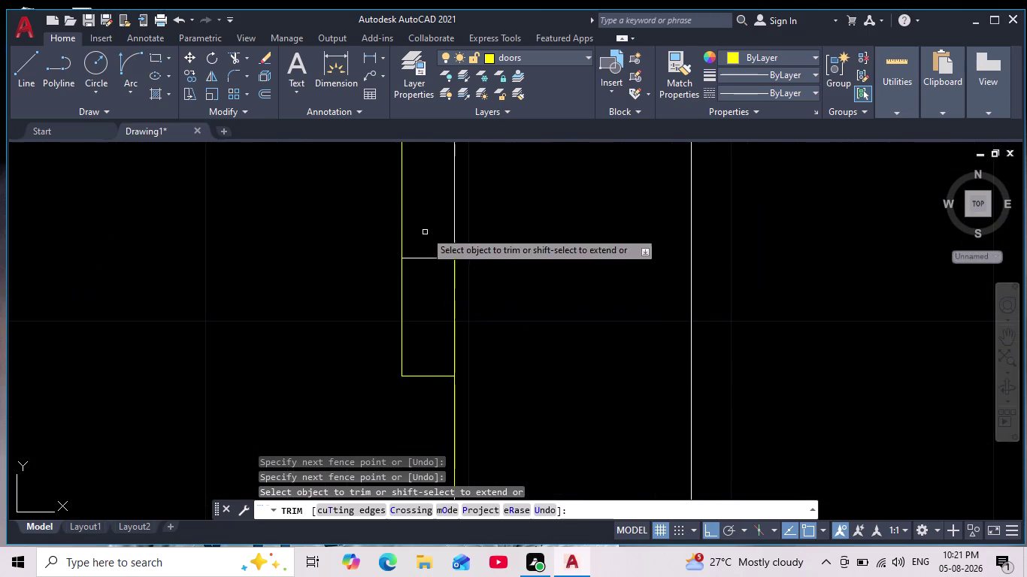
drag(420, 221, 420, 289)
key(Escape)
key(Escape)
Zoom out to bring the whole house plan into view.
scroll(down, 3)
scroll(down, 3)
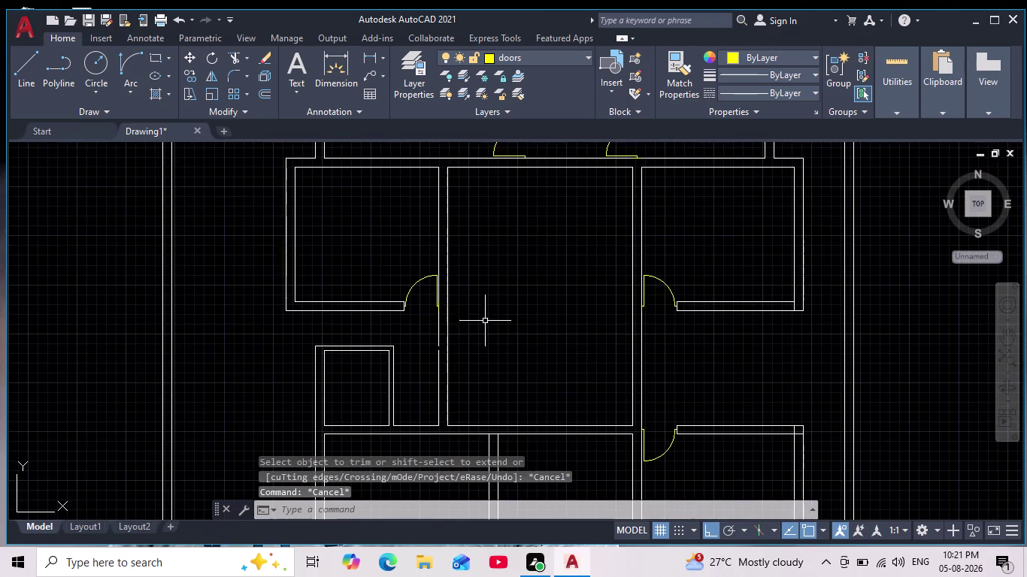
middle_drag(472, 325, 434, 310)
scroll(down, 3)
scroll(up, 3)
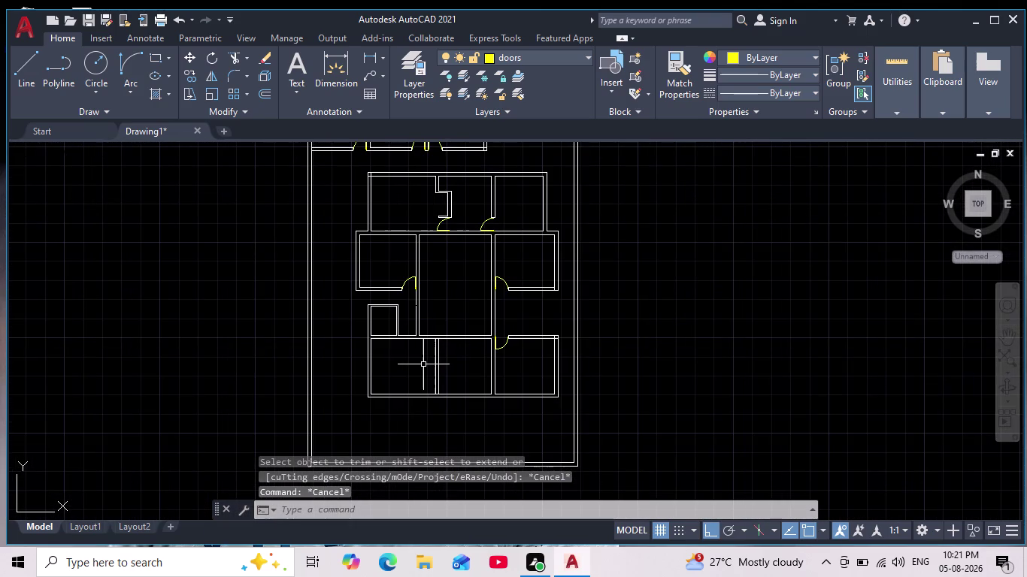
middle_drag(424, 364, 409, 381)
scroll(down, 3)
scroll(up, 3)
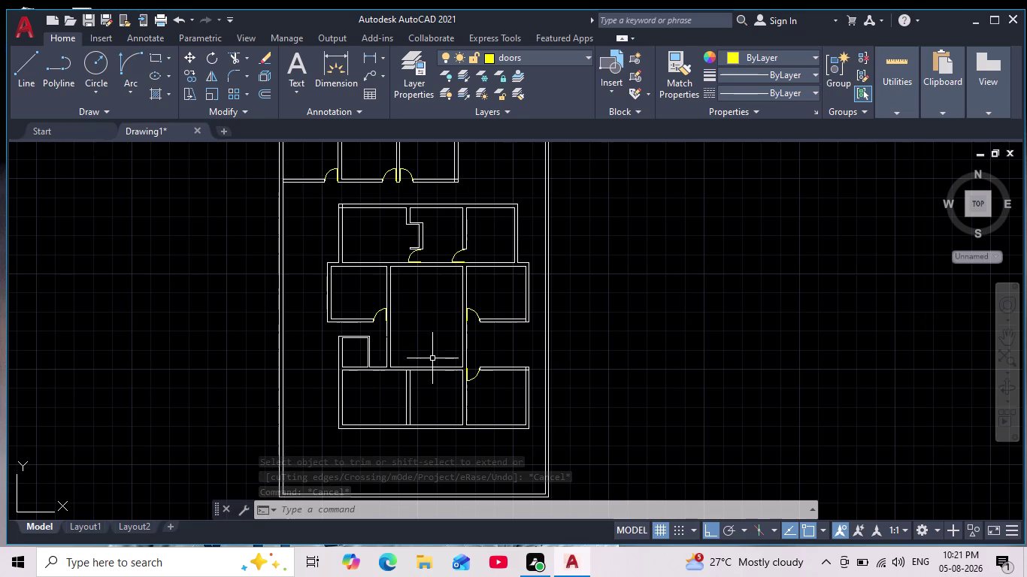